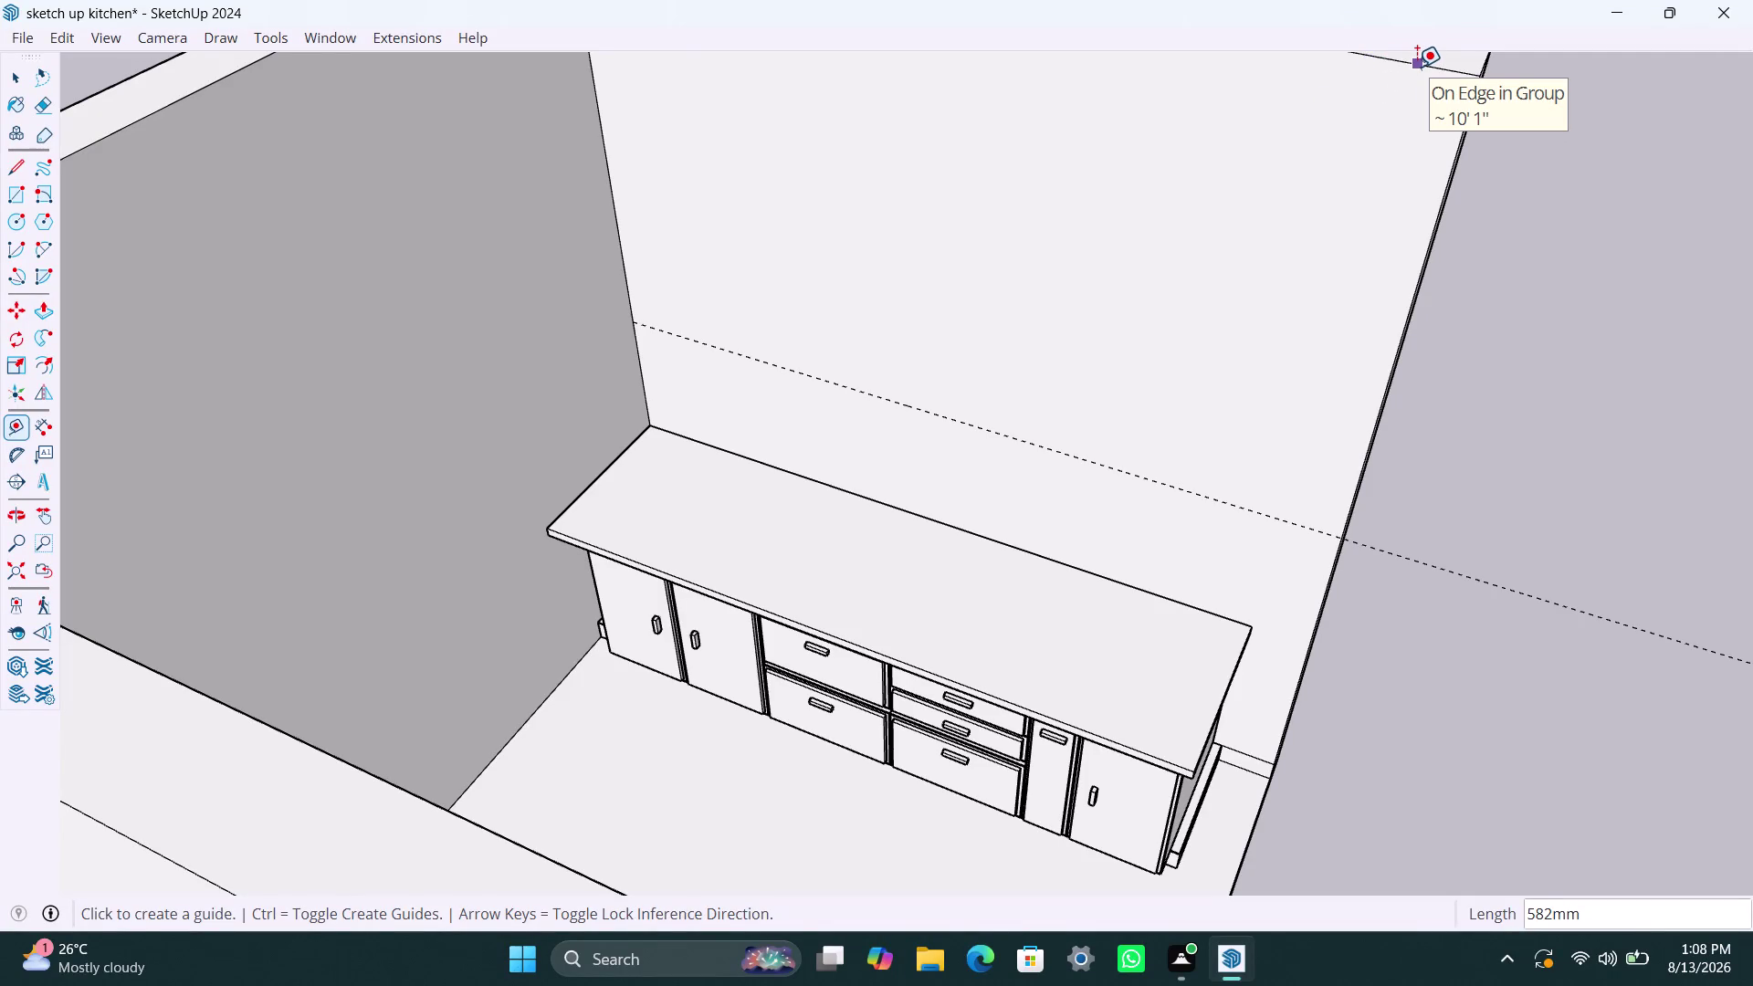
Start a guide line from the wall's top edge, then view the cabinets over the wall.
click(1417, 67)
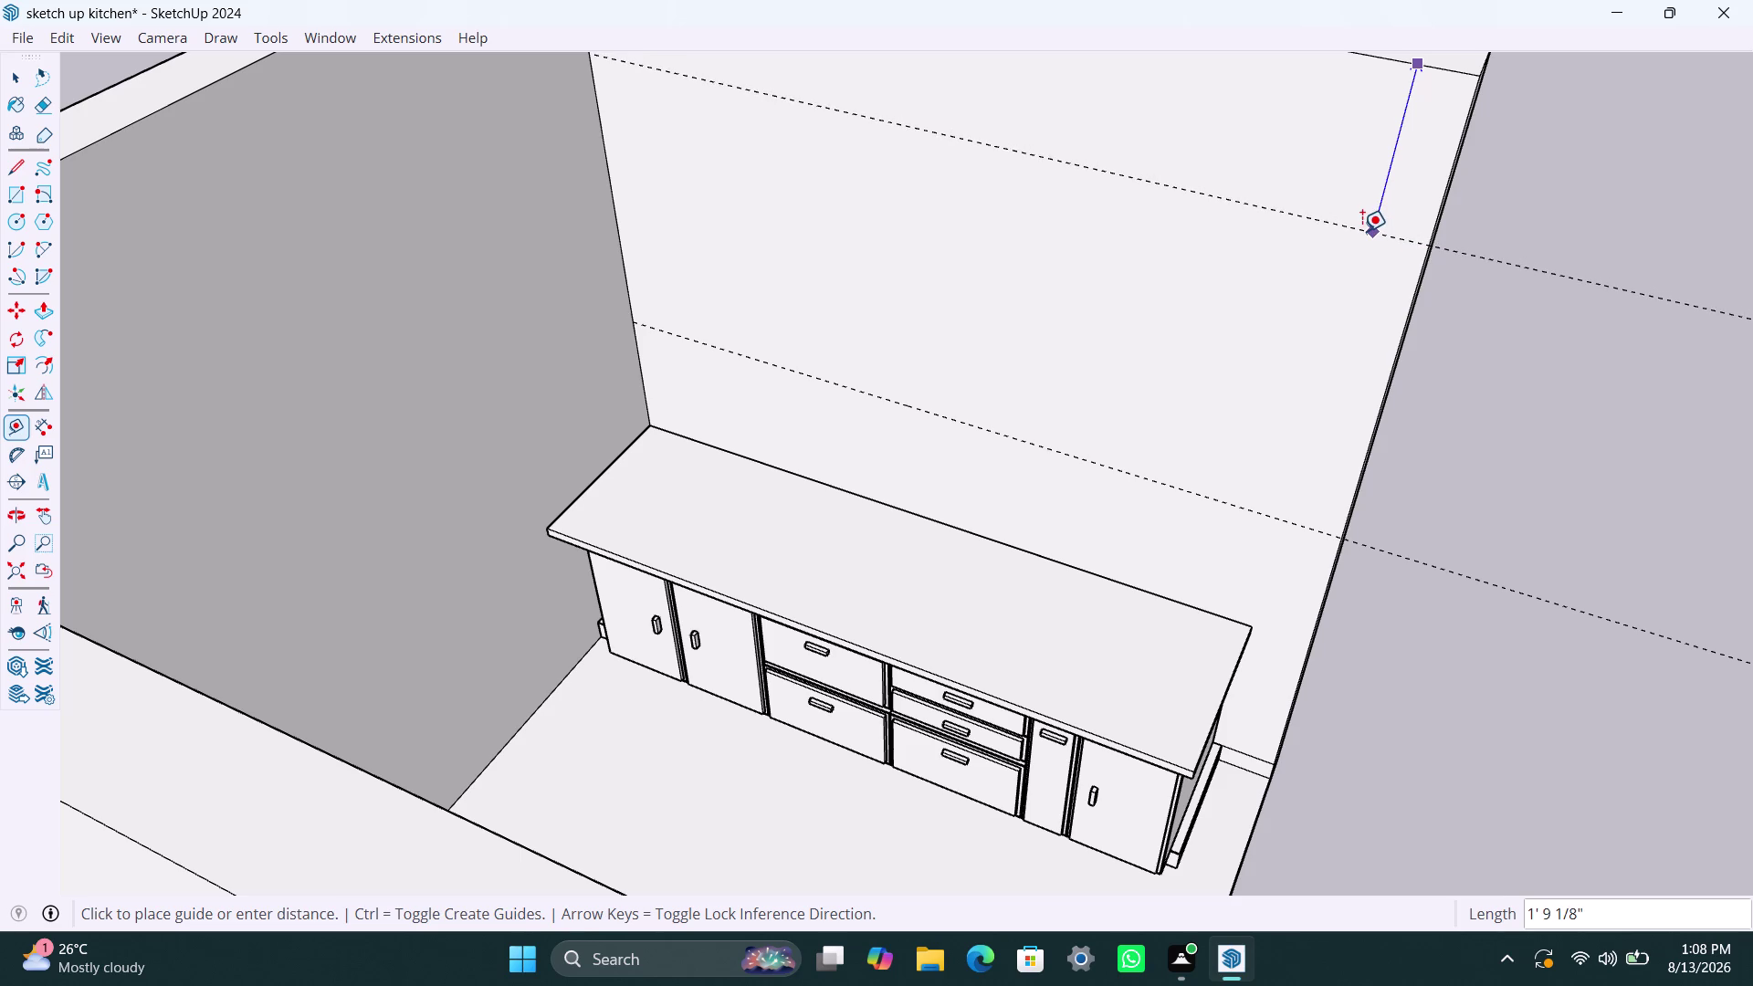
key(Escape)
scroll(down, 3)
middle_drag(1382, 645, 977, 613)
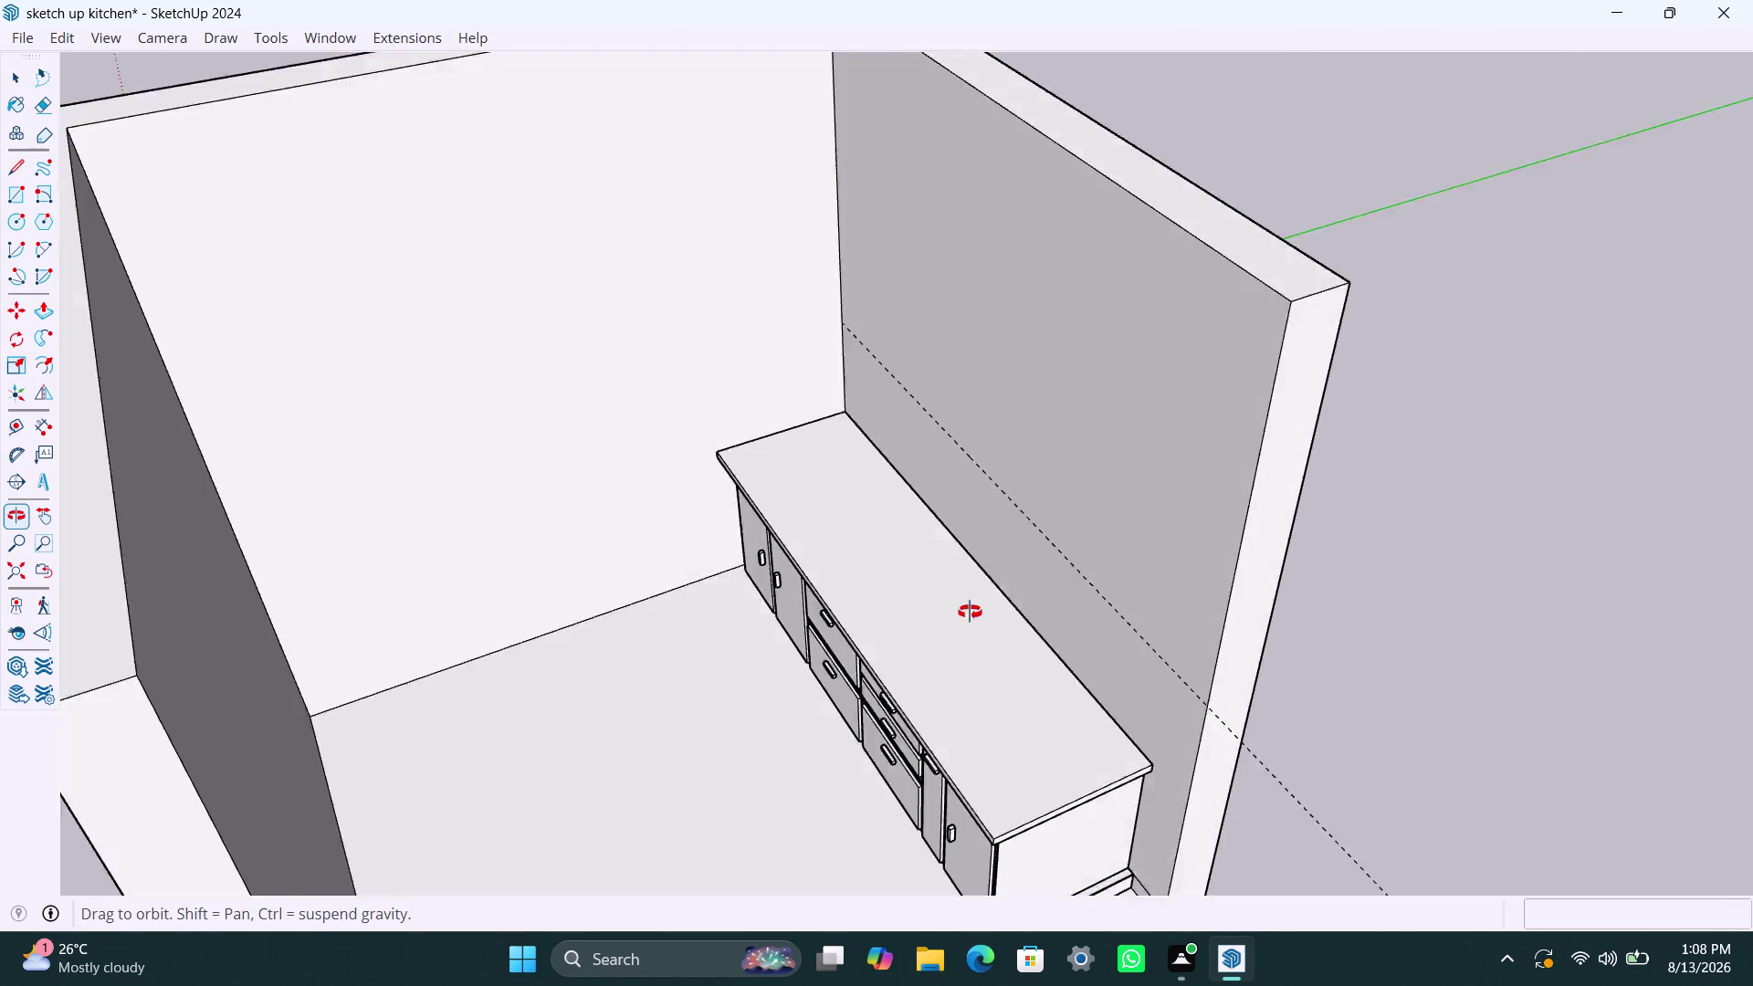
middle_drag(977, 612, 953, 610)
key(space)
key(space)
click(1186, 292)
double_click(1186, 292)
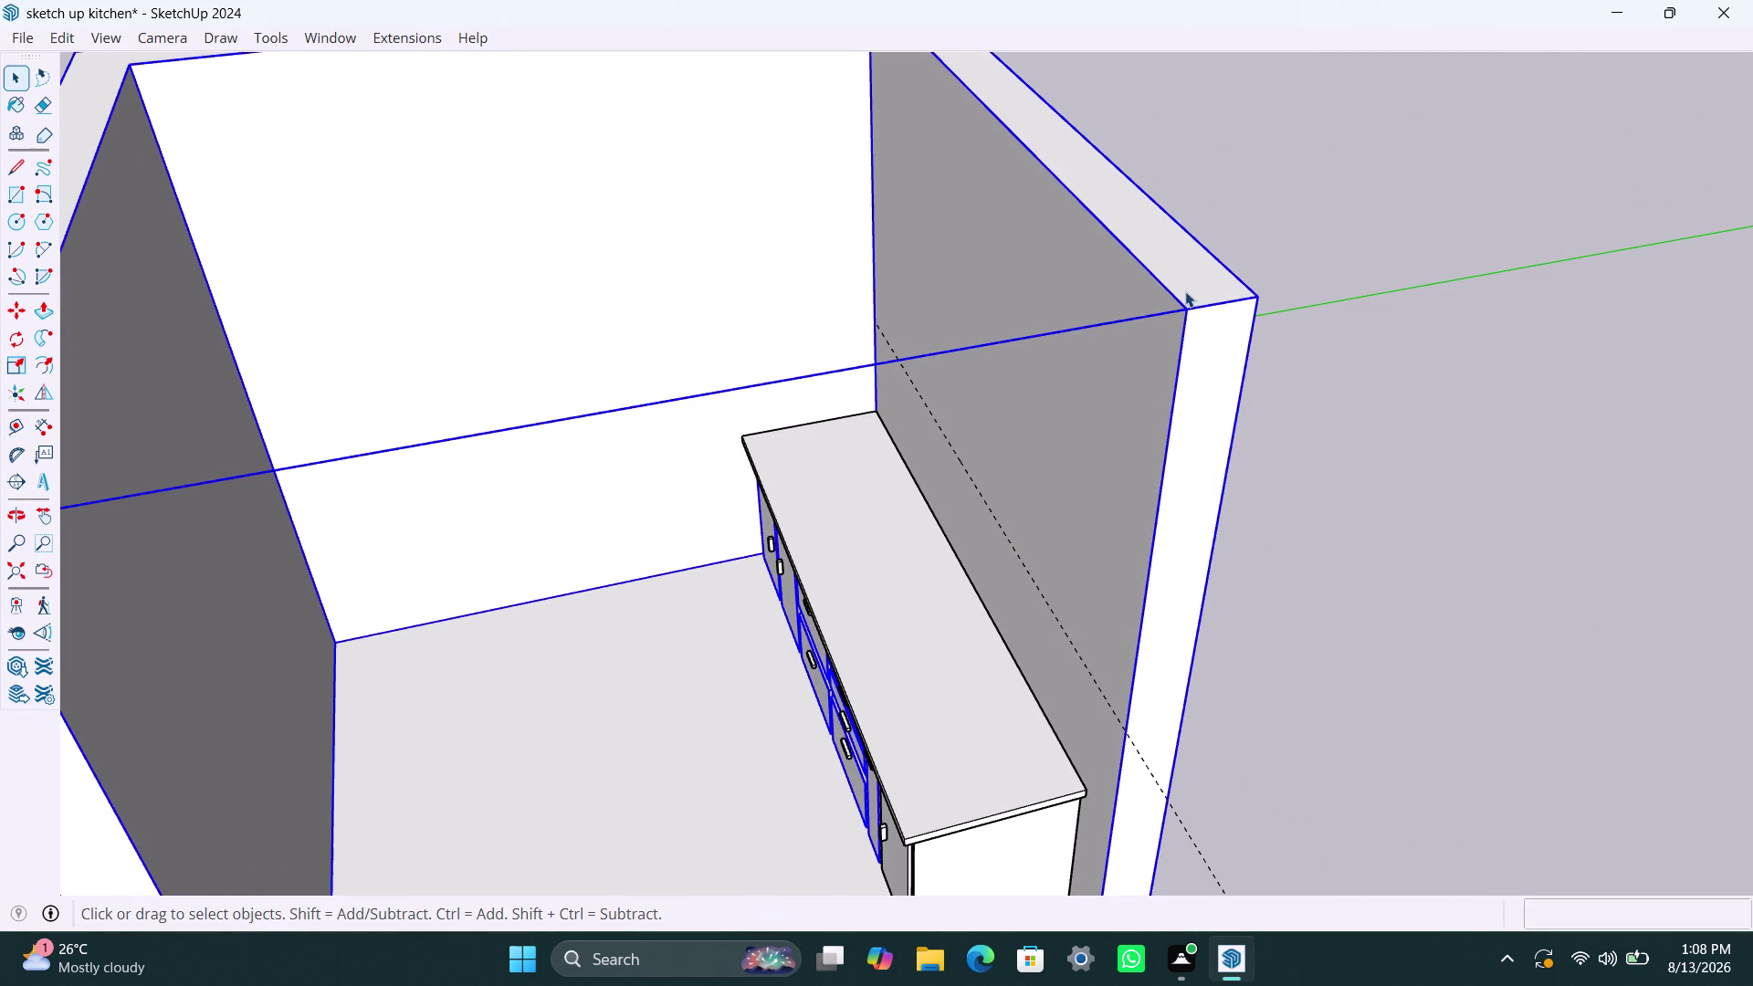
click(1185, 291)
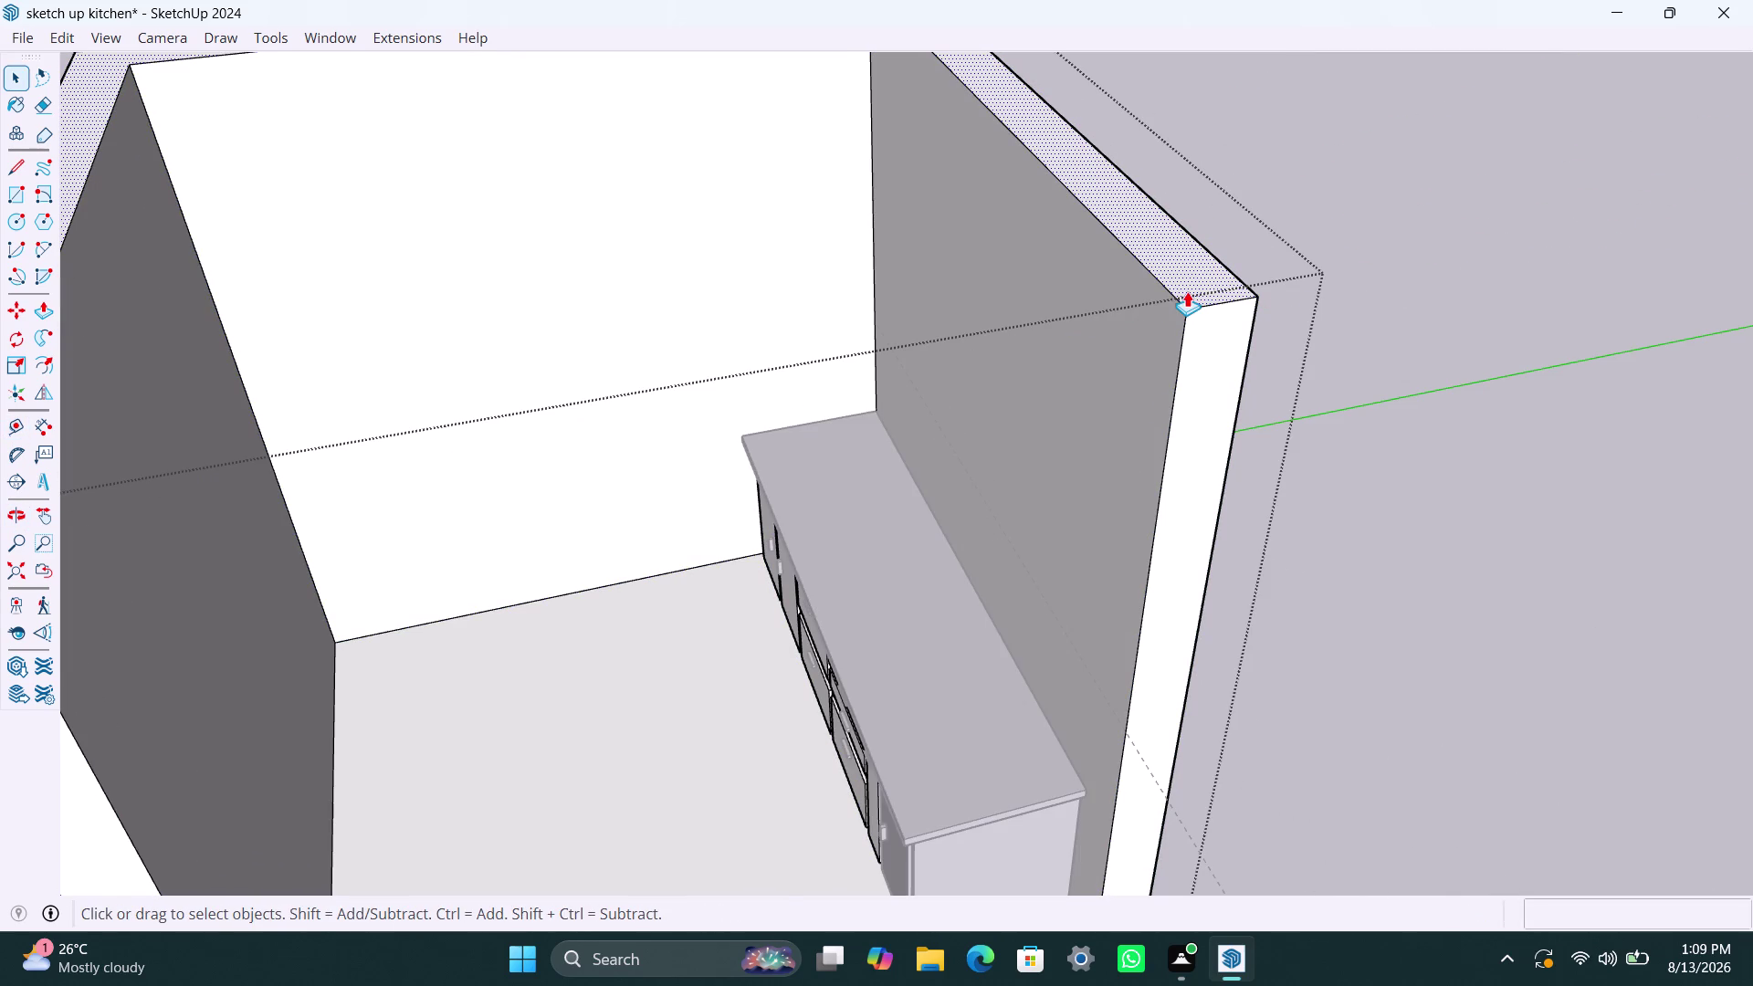
key(p)
click(1187, 291)
scroll(down, 3)
middle_drag(1150, 742, 1062, 574)
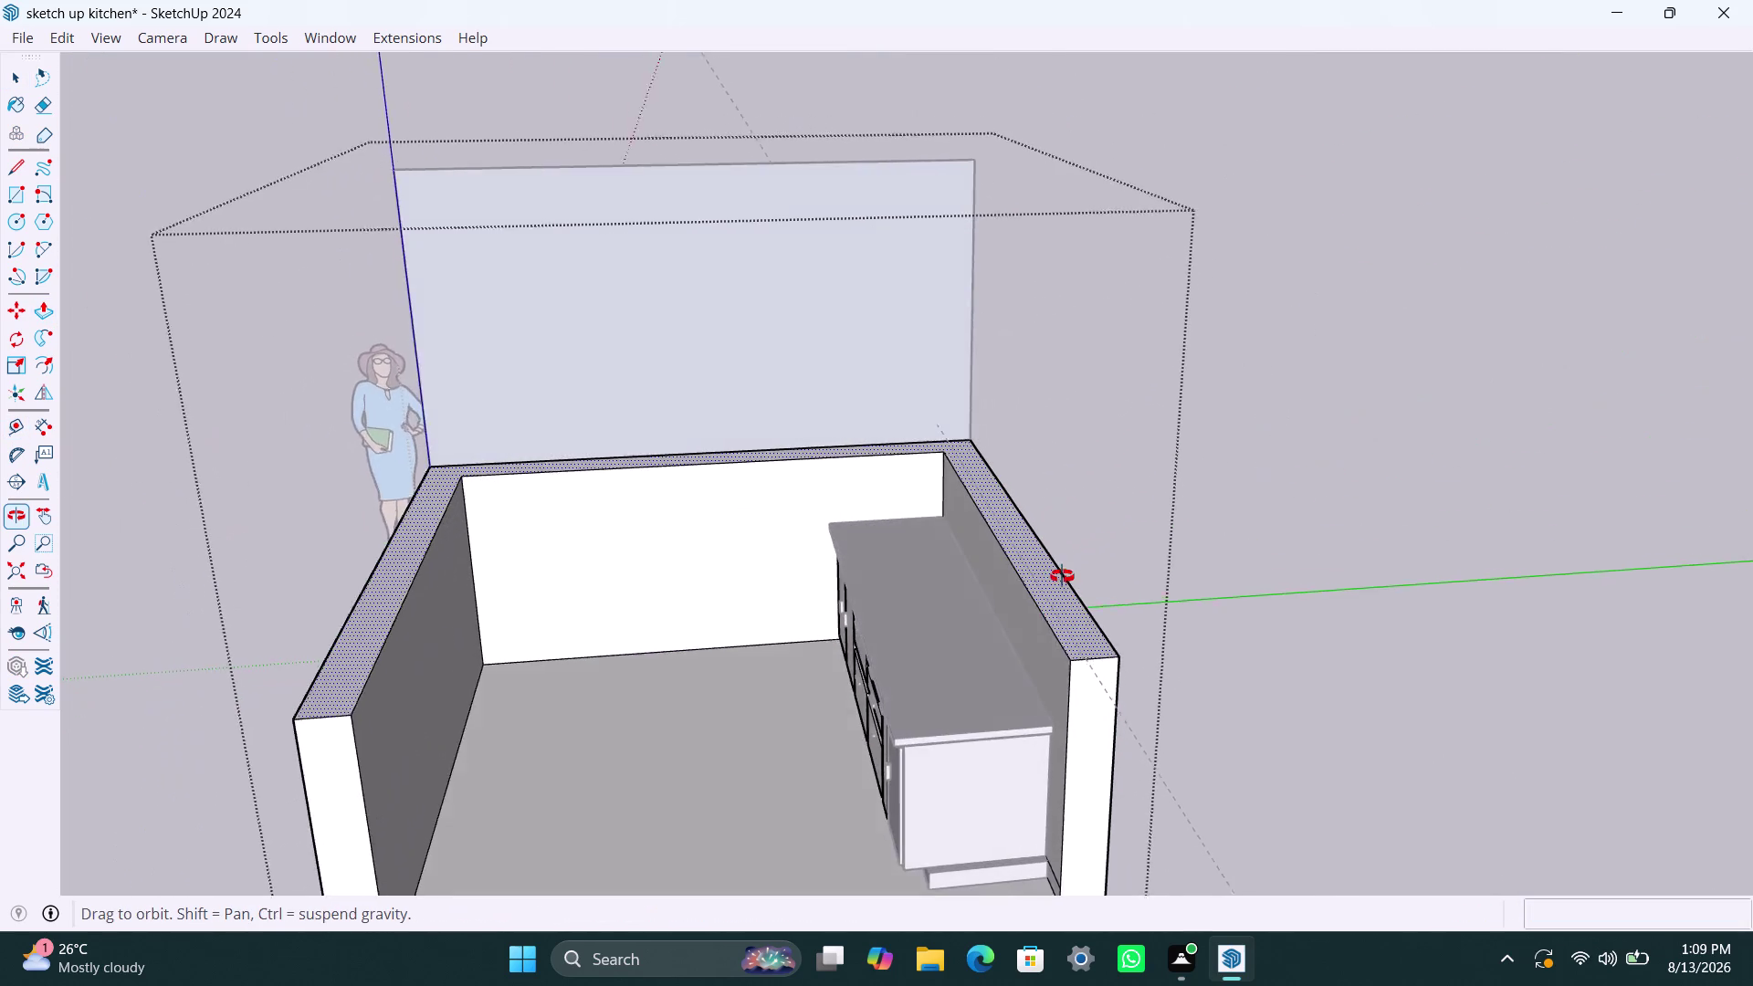
middle_drag(1062, 575, 1050, 764)
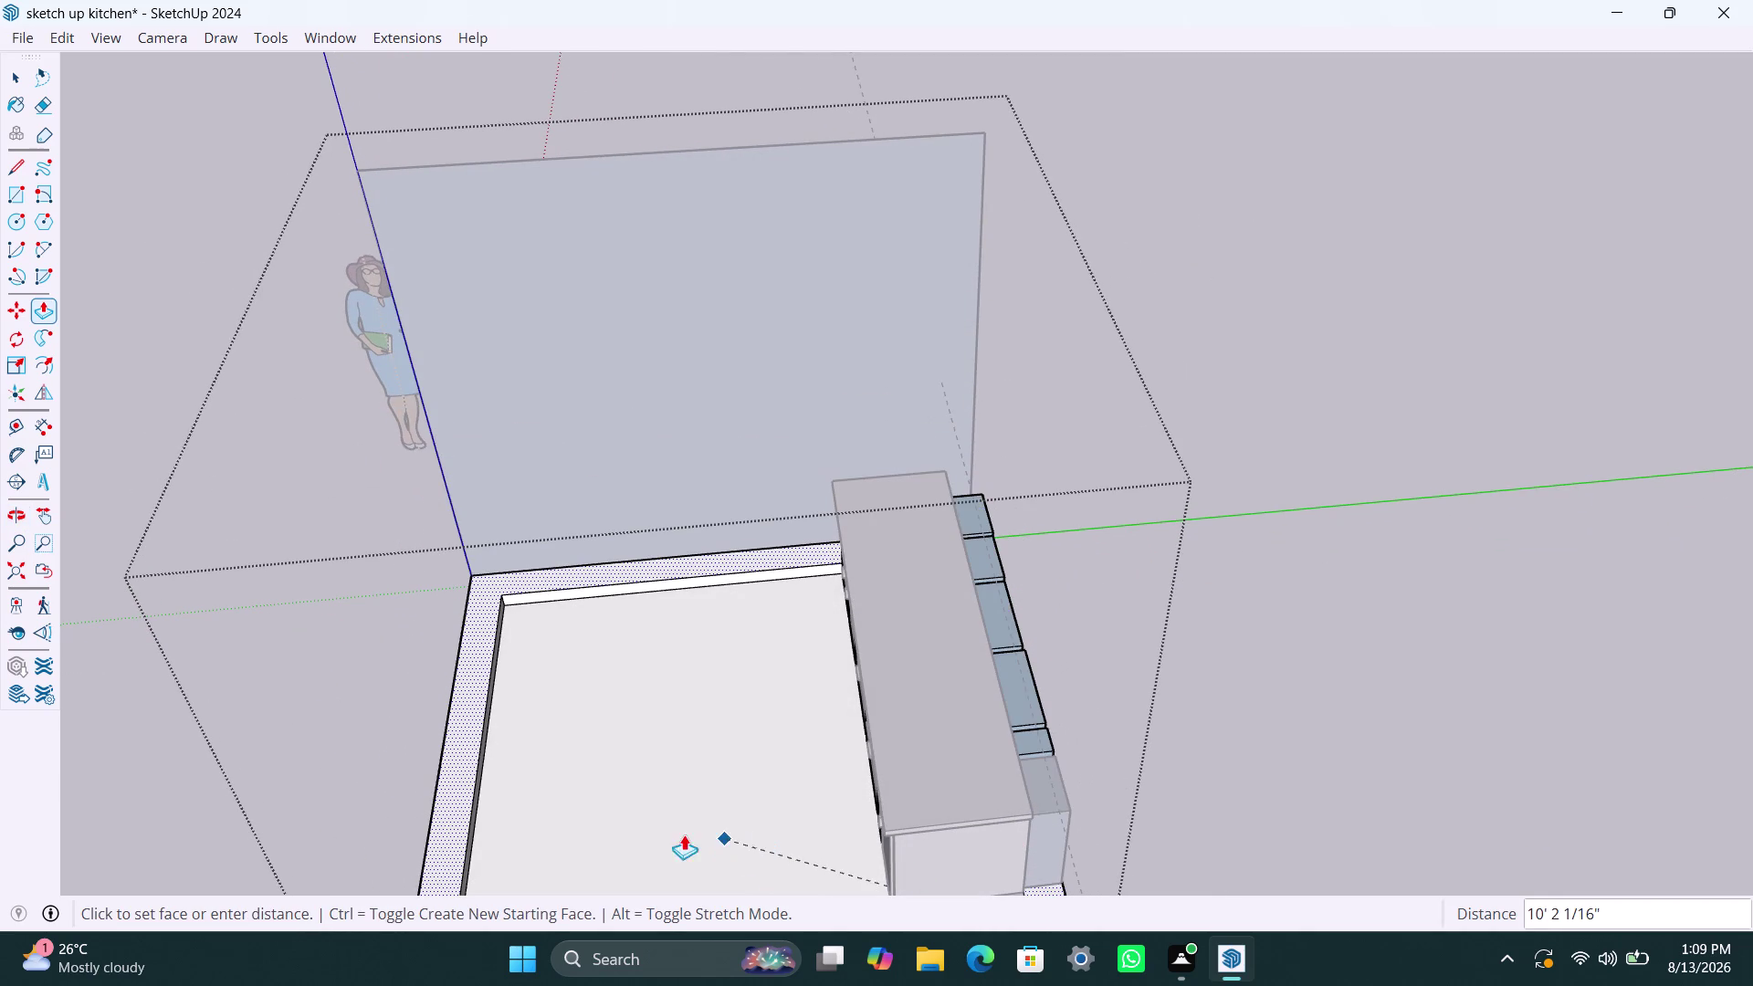
scroll(down, 3)
middle_drag(714, 826, 714, 807)
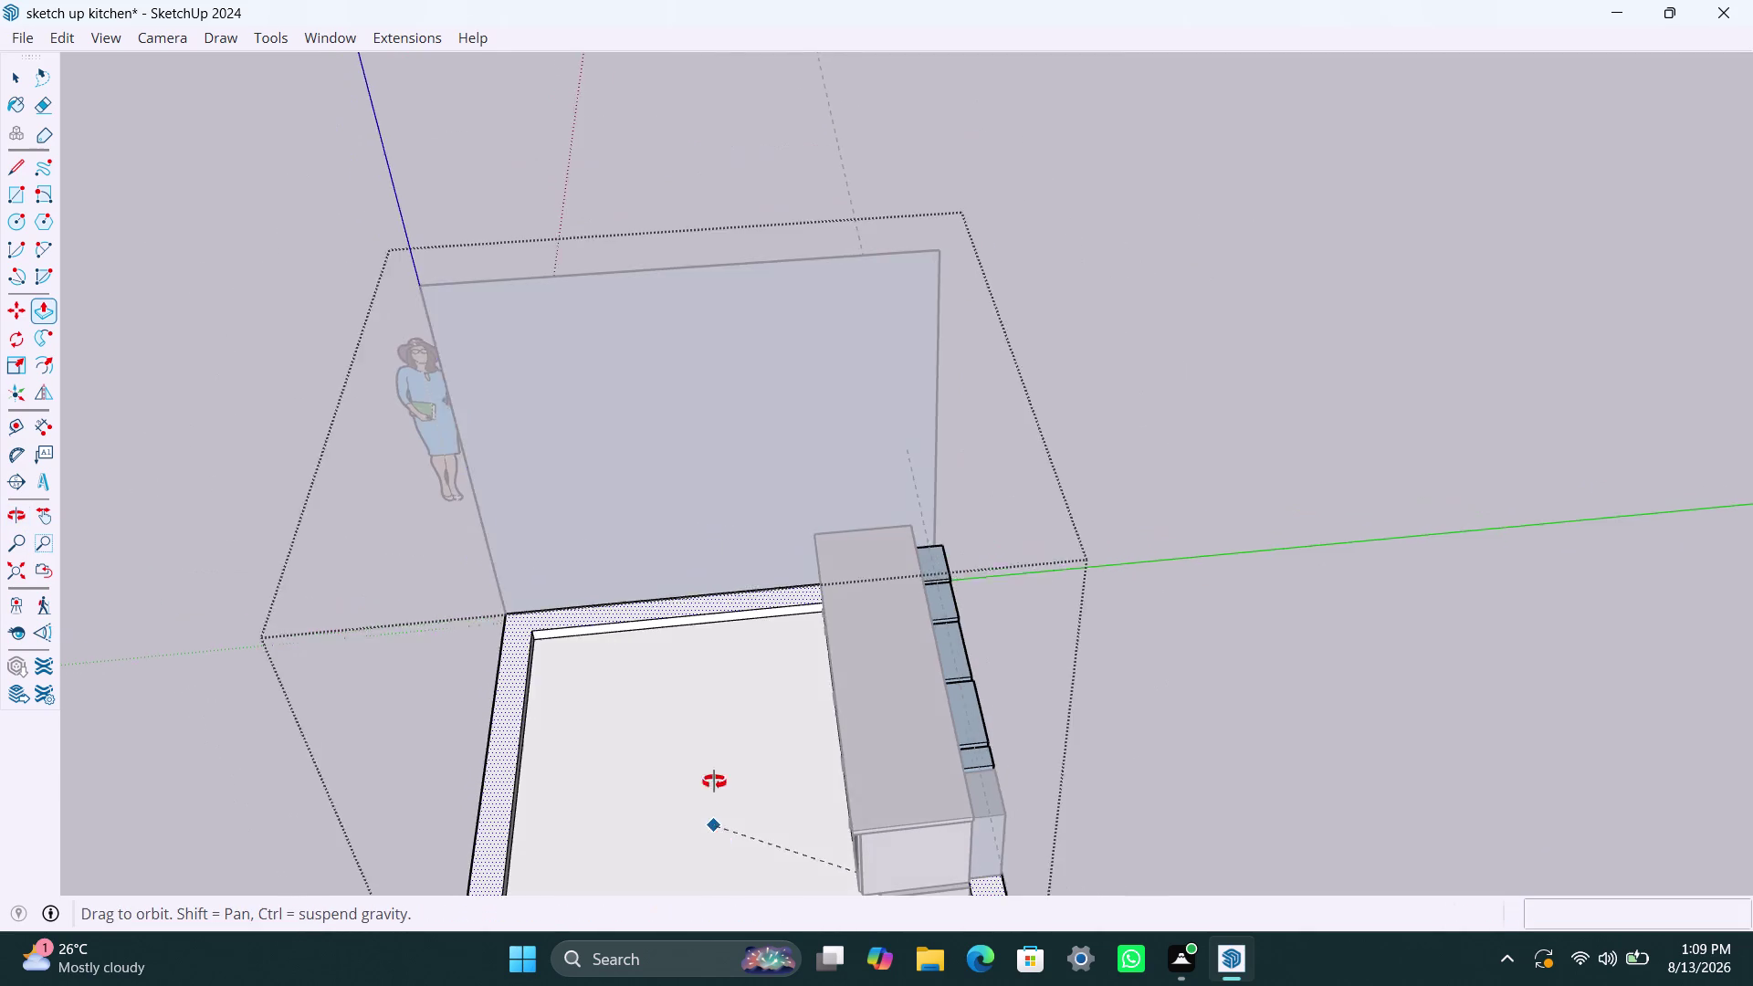
middle_drag(714, 806, 656, 433)
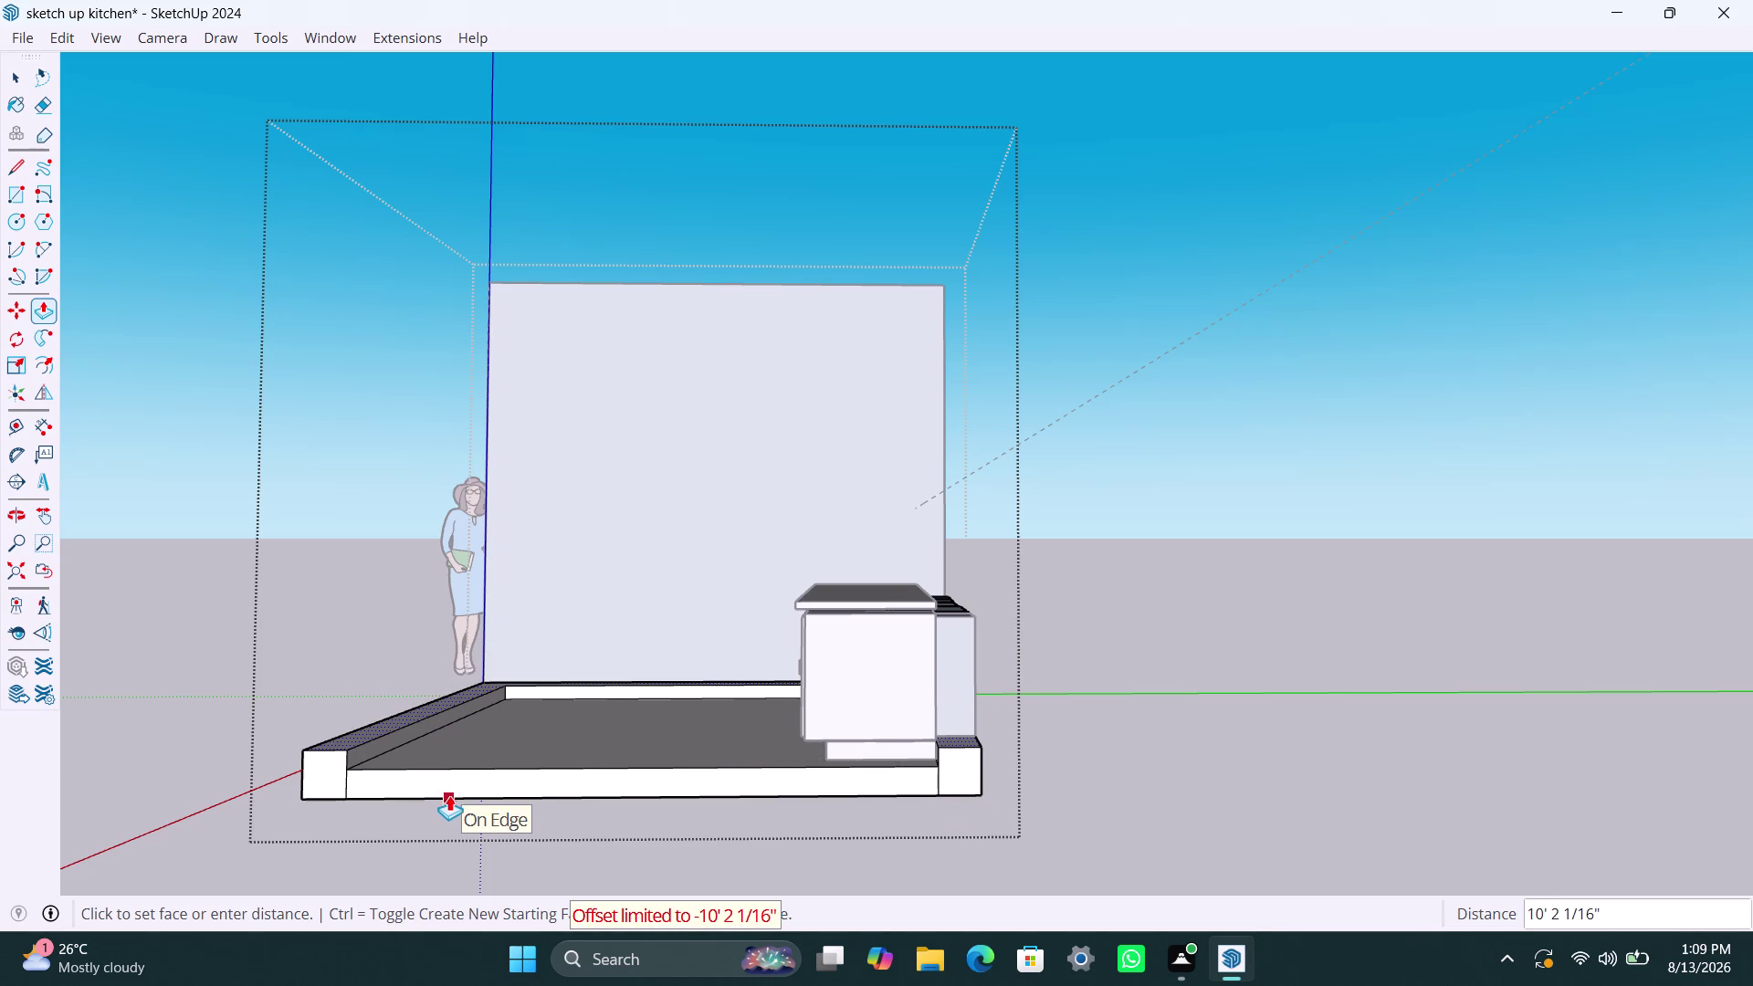
key(Escape)
scroll(down, 3)
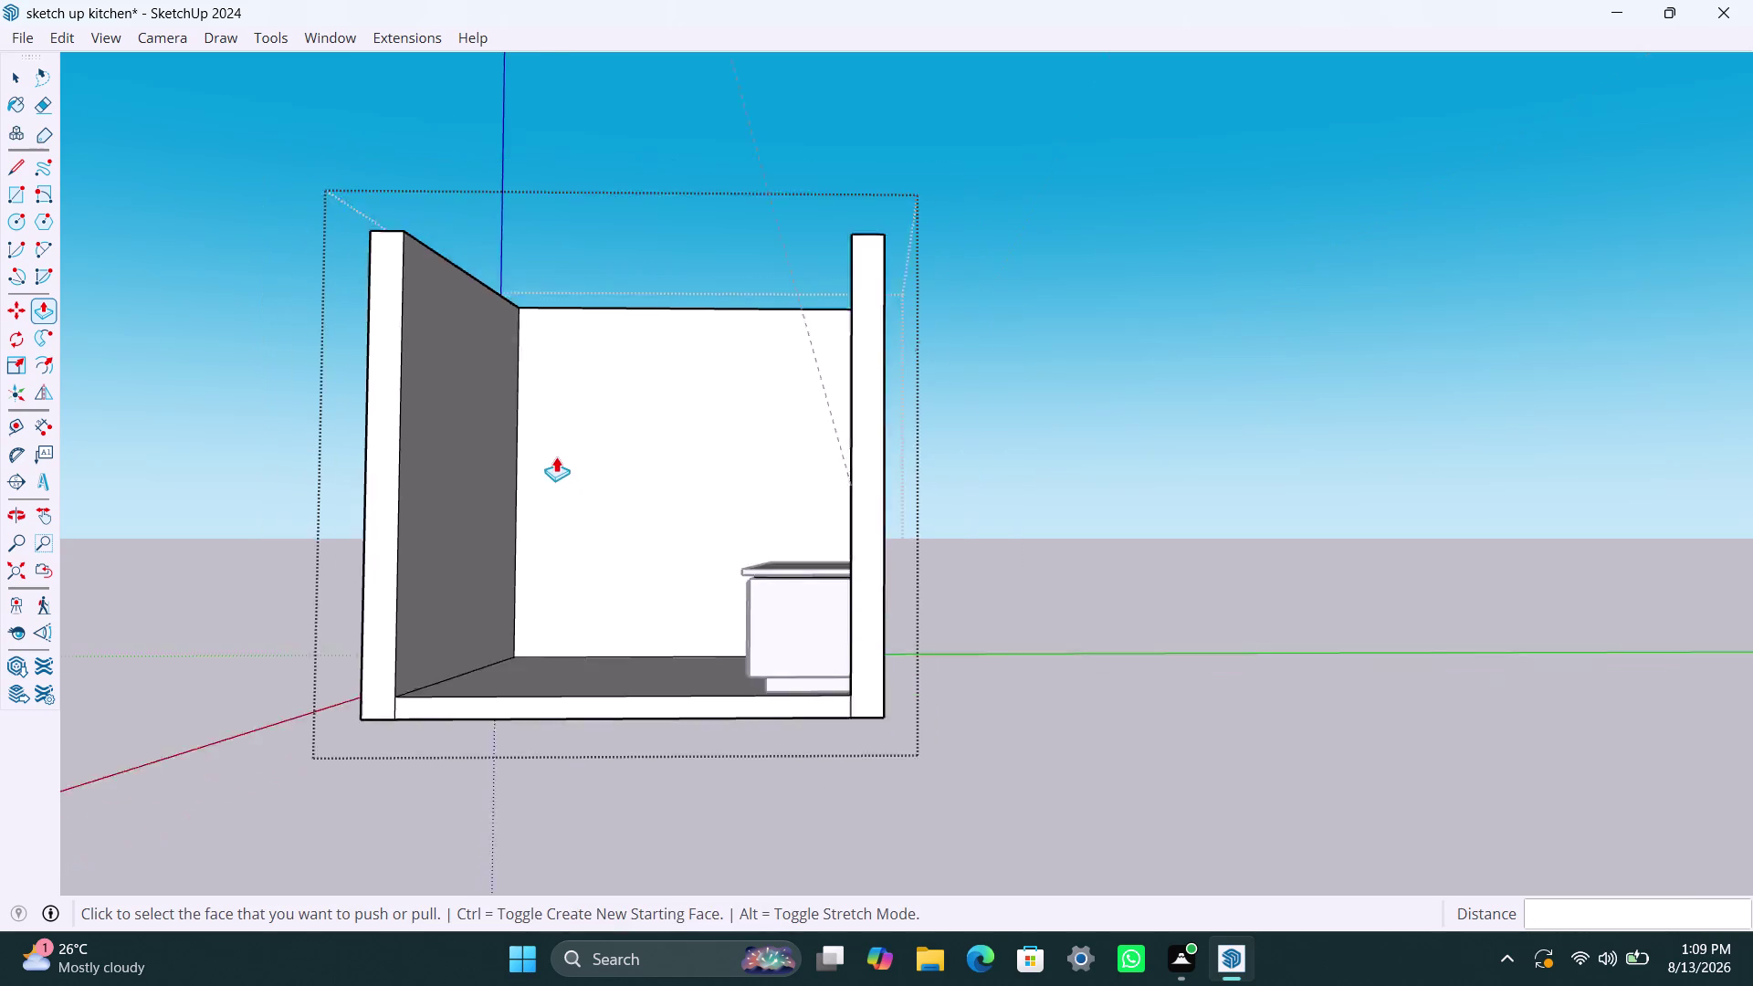
scroll(down, 3)
middle_drag(618, 448, 493, 804)
key(space)
click(836, 607)
scroll(down, 3)
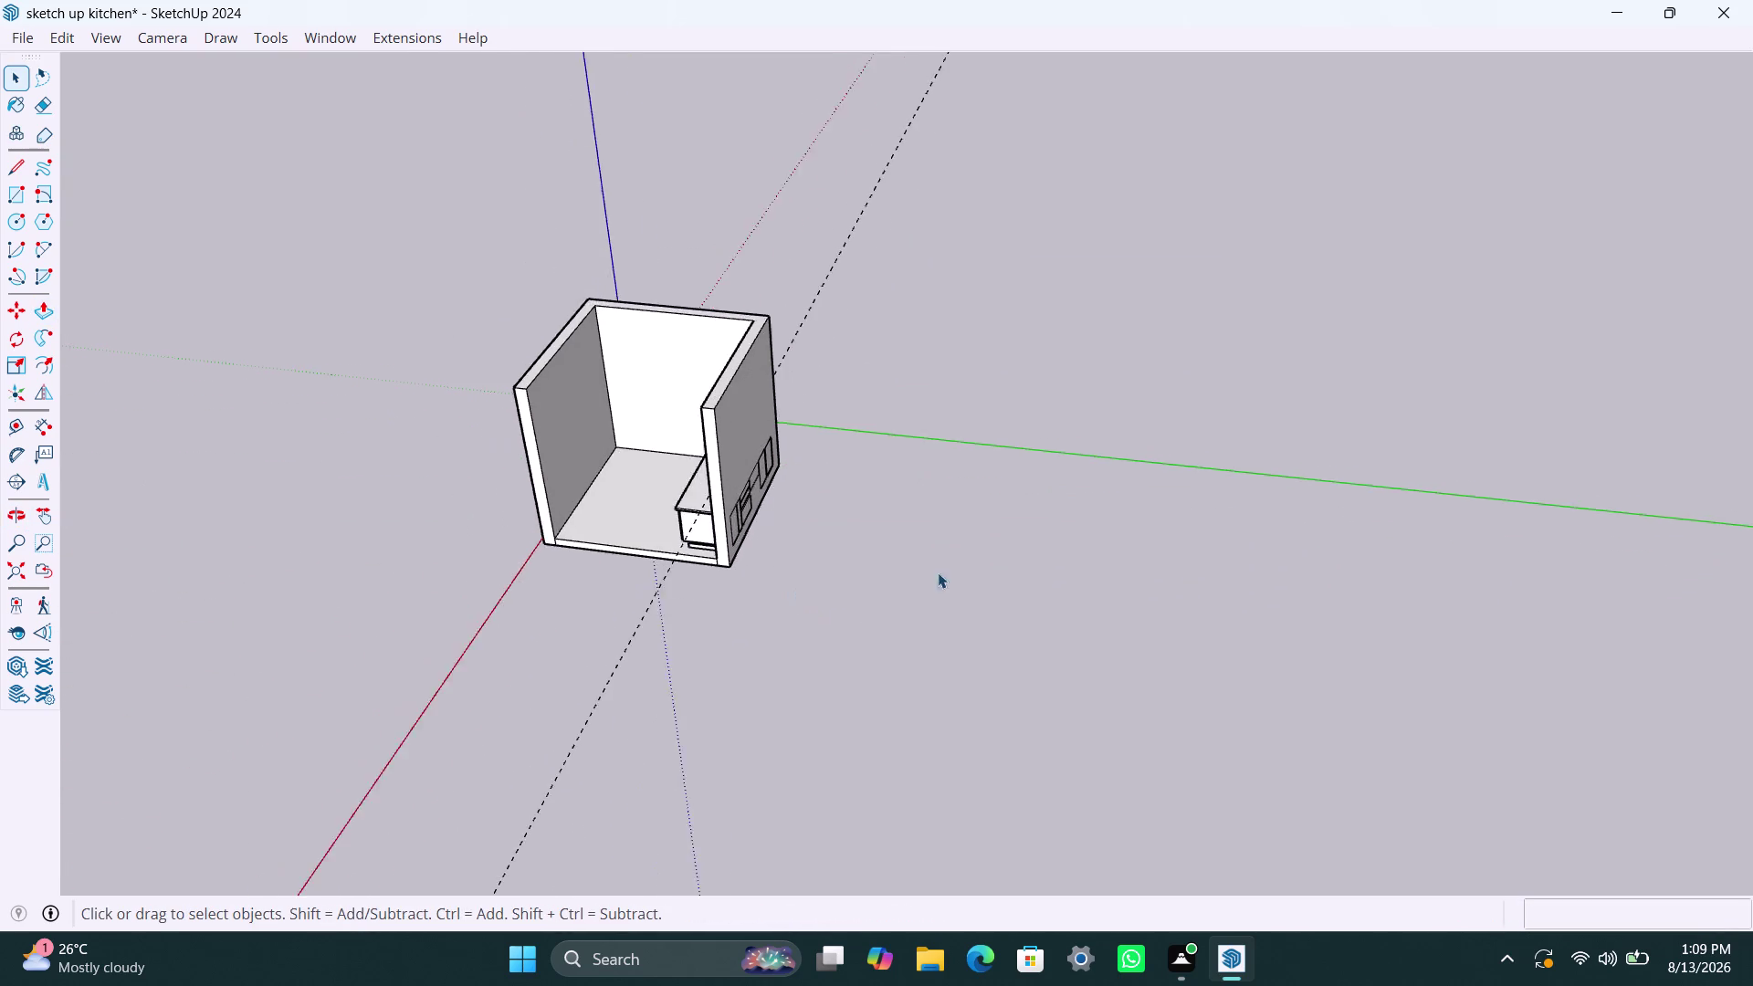
From outside the room, select the outer wall face and edges and apply a context-menu option.
middle_drag(931, 581, 0, 605)
scroll(up, 3)
middle_drag(1025, 442, 596, 556)
scroll(up, 3)
click(918, 423)
click(918, 422)
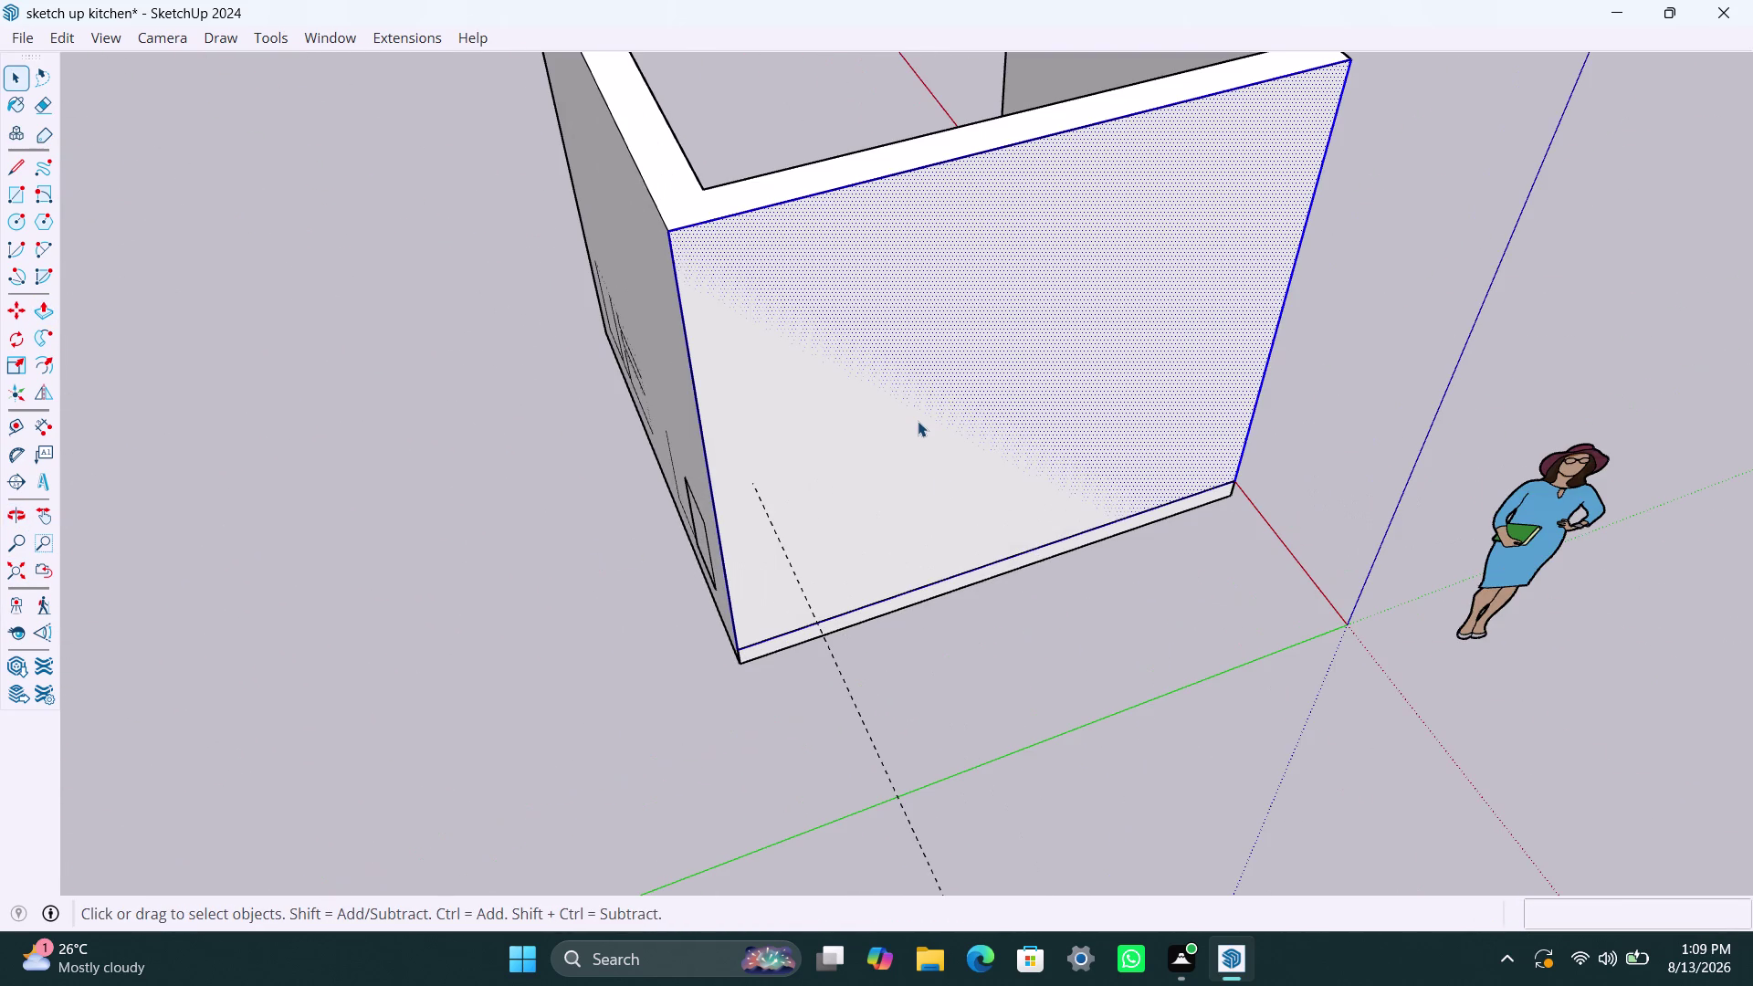
click(691, 201)
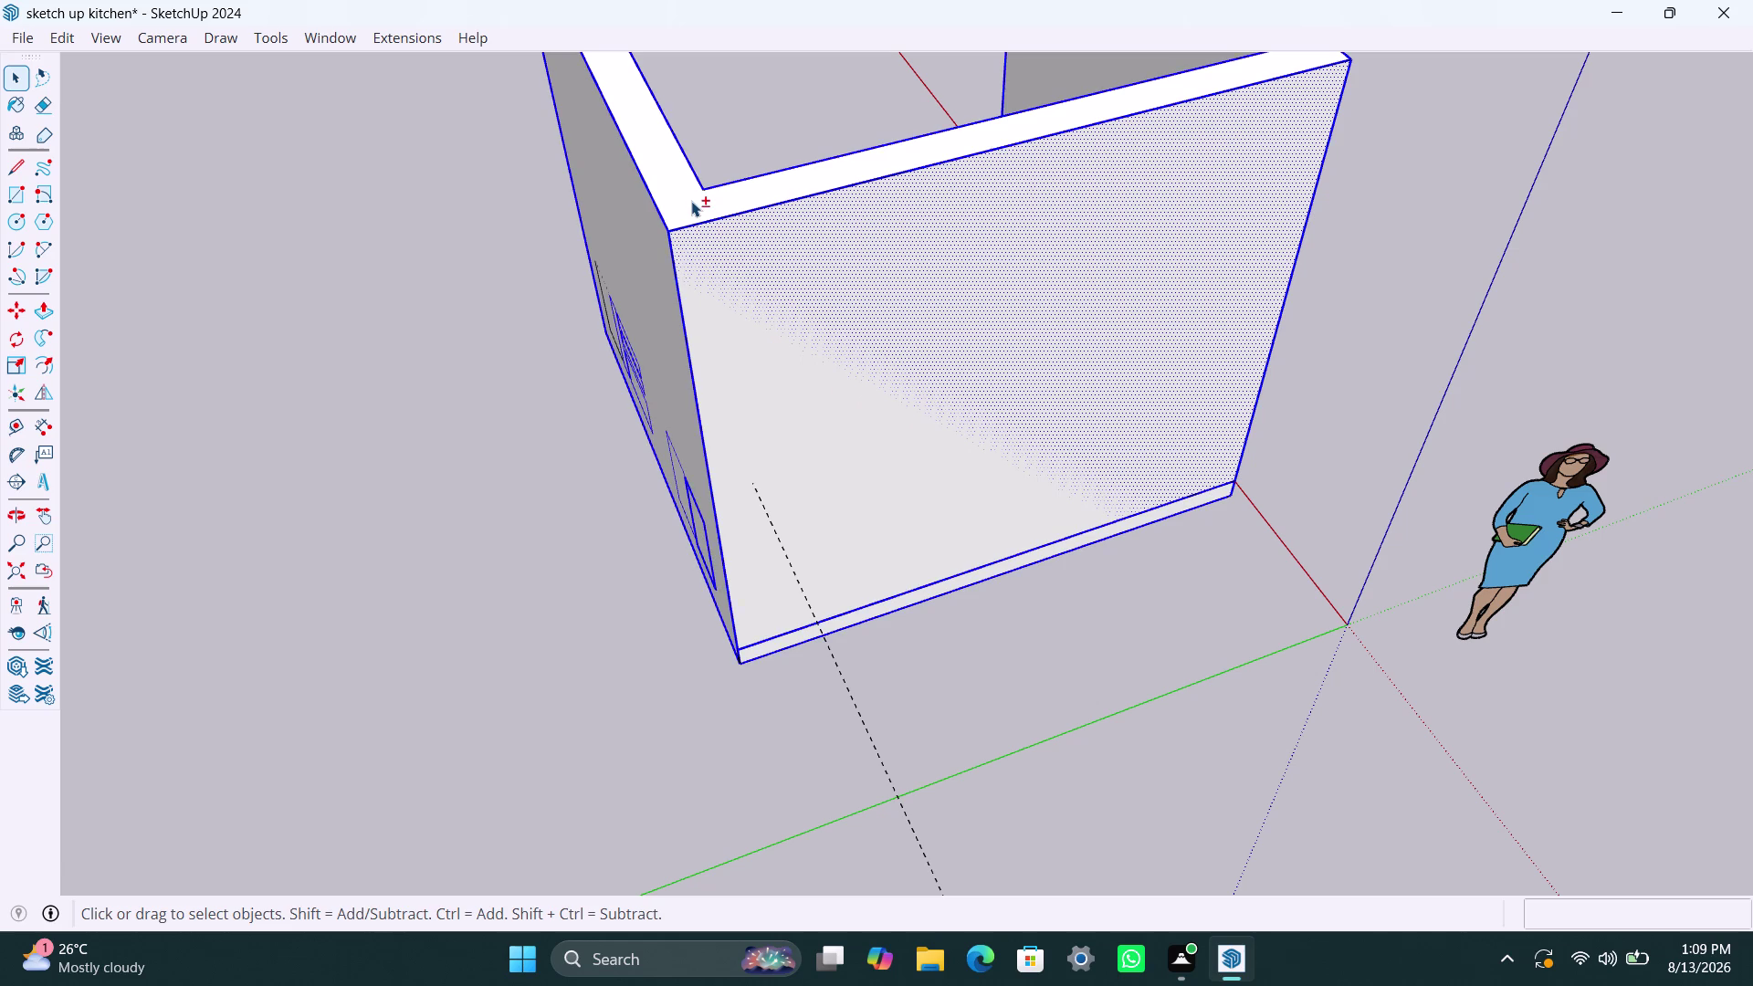
right_click(691, 201)
click(788, 446)
click(1038, 713)
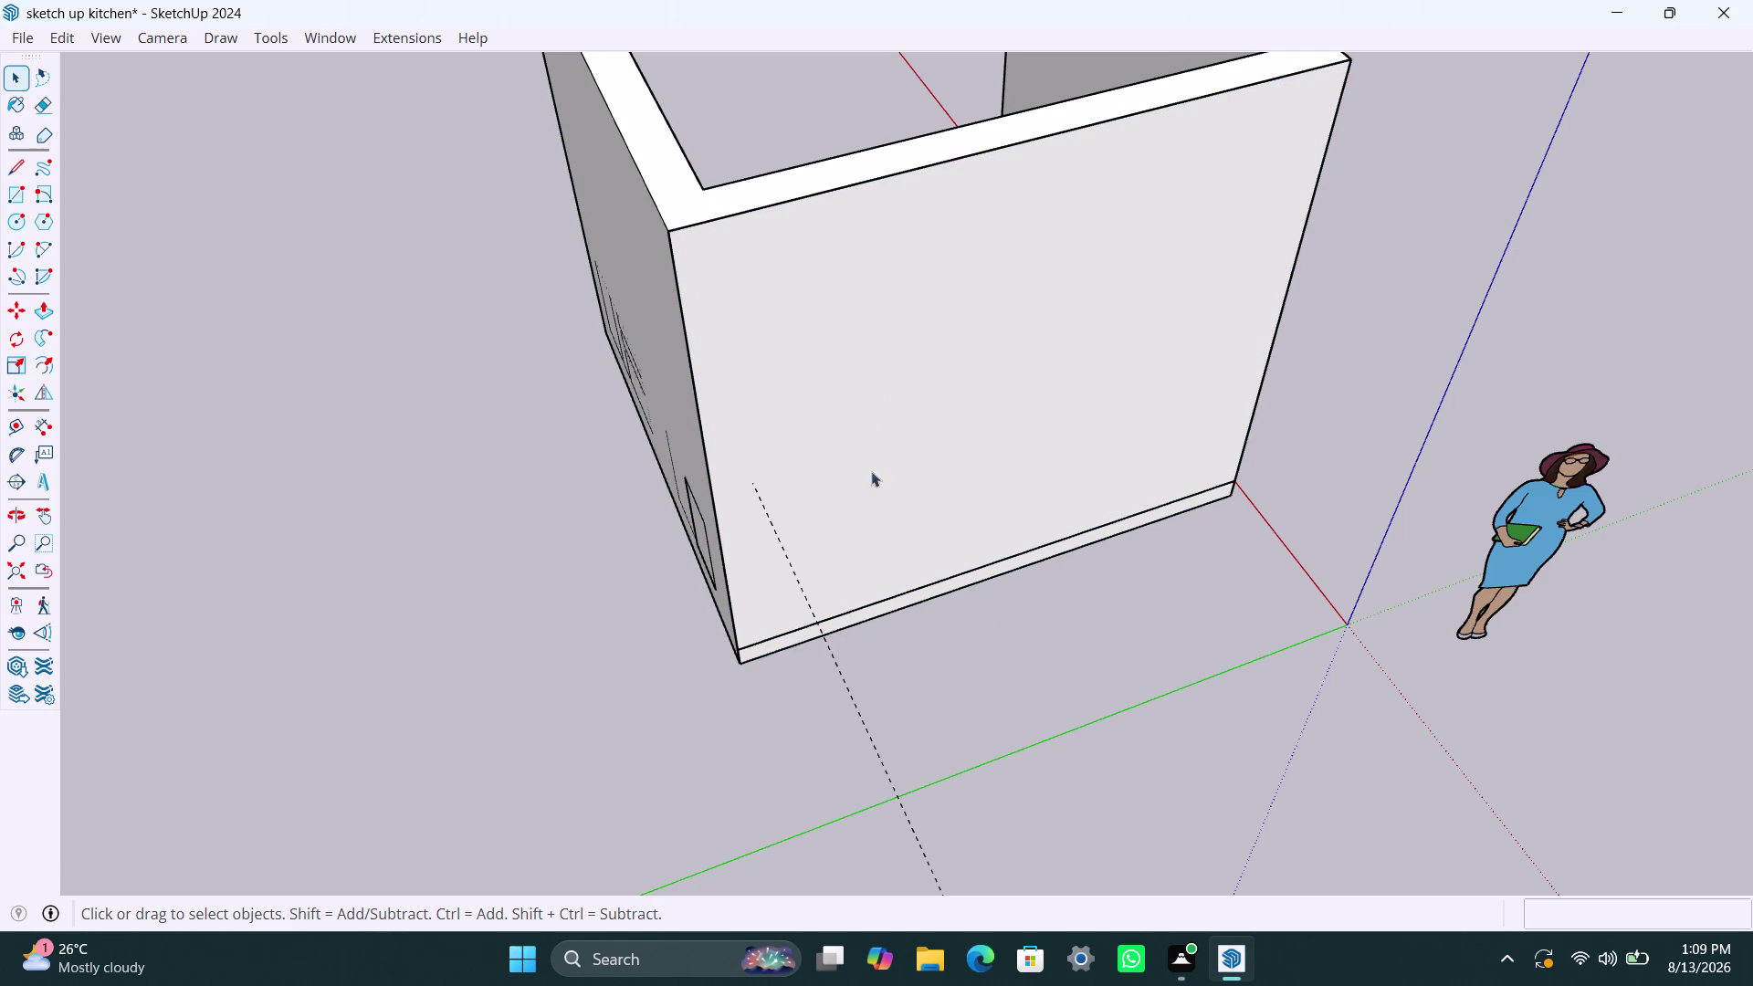
Select the connected wall geometry, then the wall top faces from above.
click(805, 182)
triple_click(806, 183)
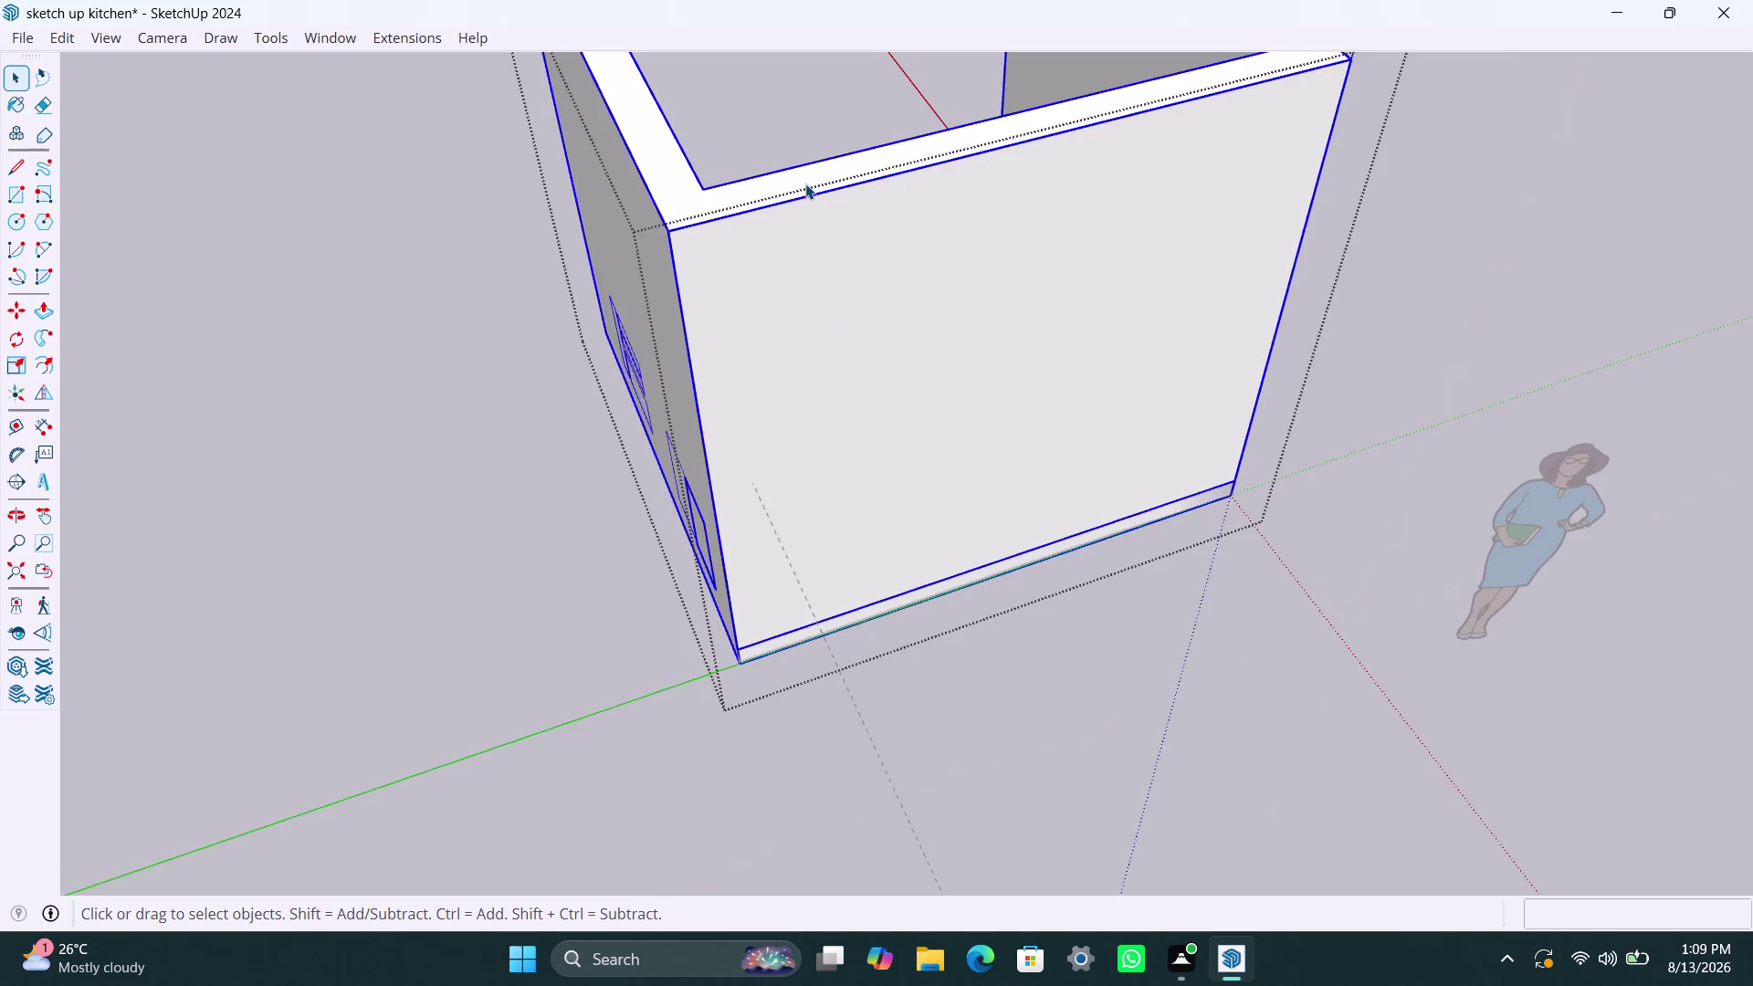
double_click(805, 183)
click(805, 183)
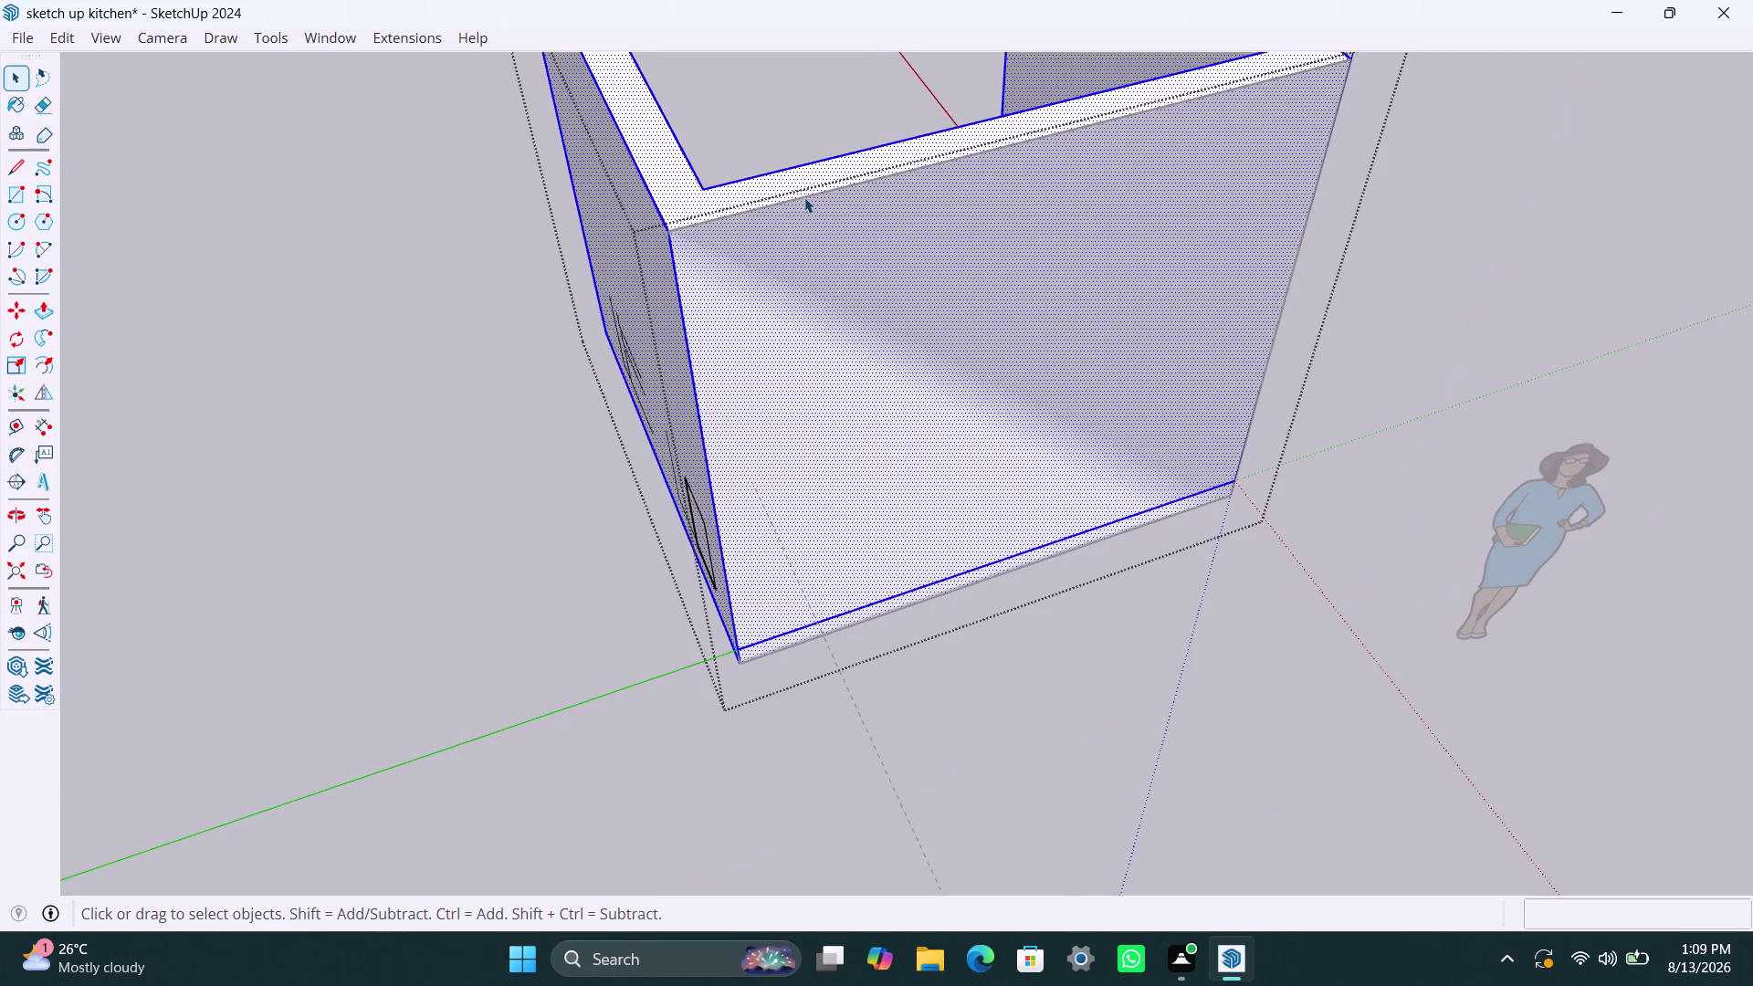
scroll(down, 3)
middle_drag(840, 209, 91, 361)
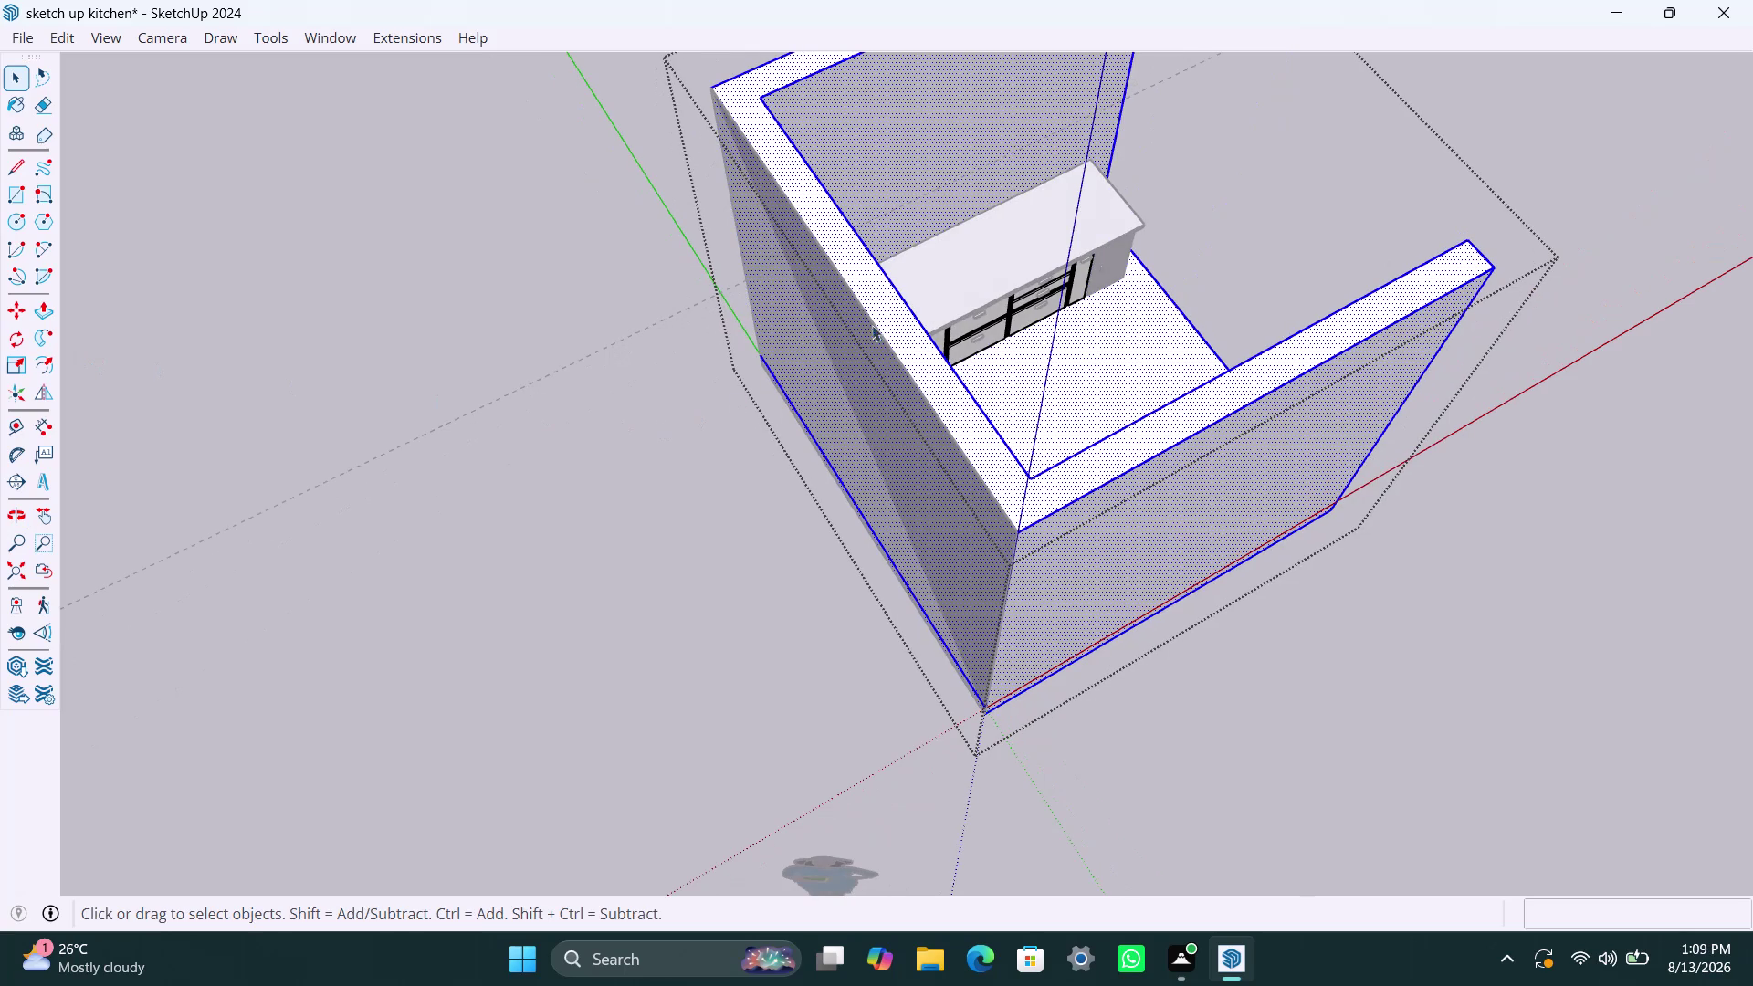
double_click(886, 318)
Try raising the wall tops with Push/Pull, then cancel and undo it.
key(p)
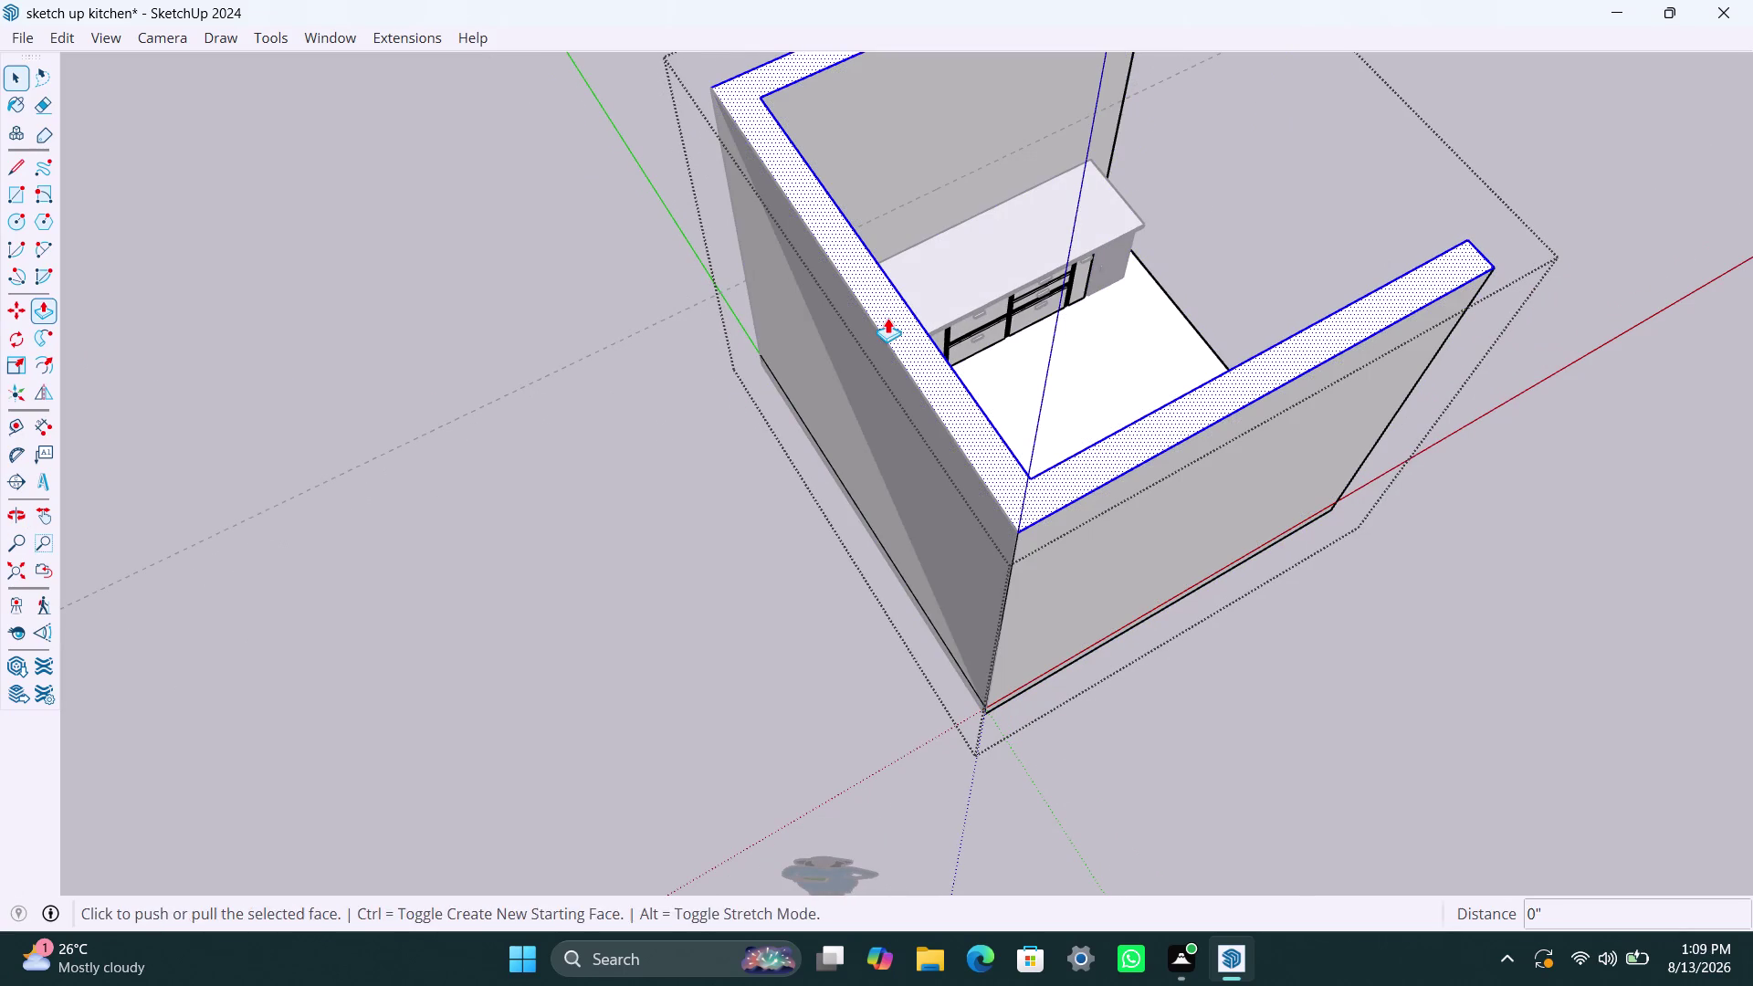
click(887, 317)
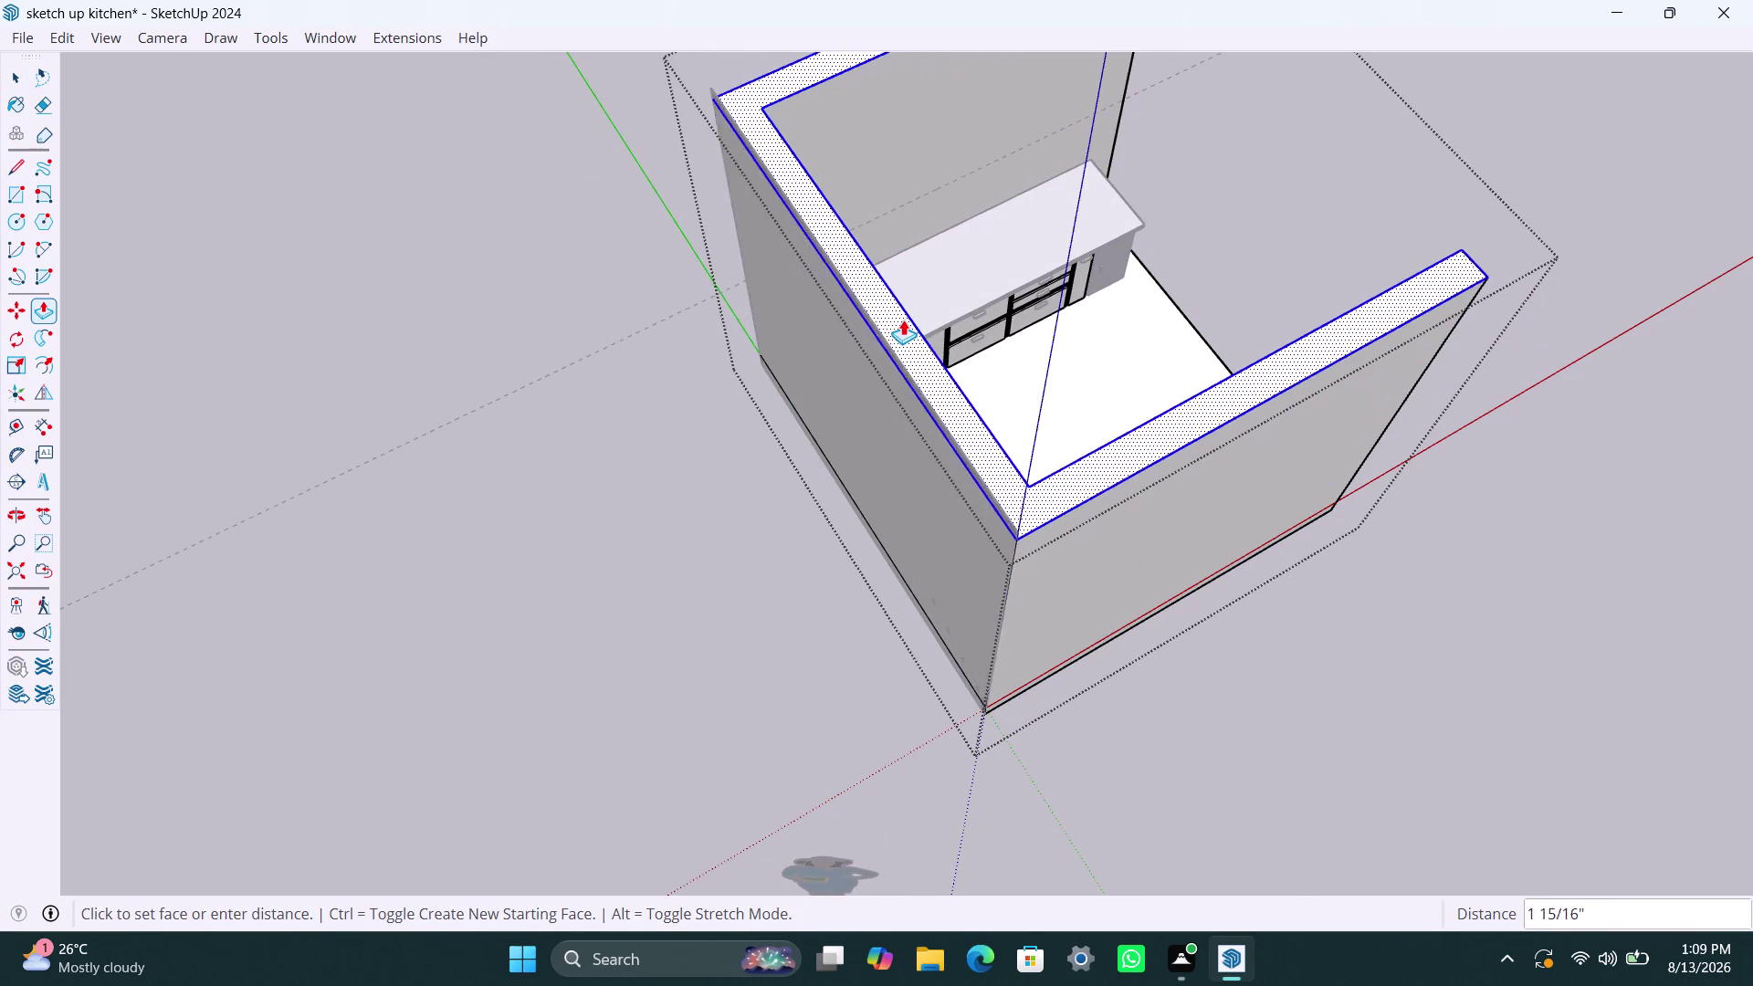
key(Escape)
key(space)
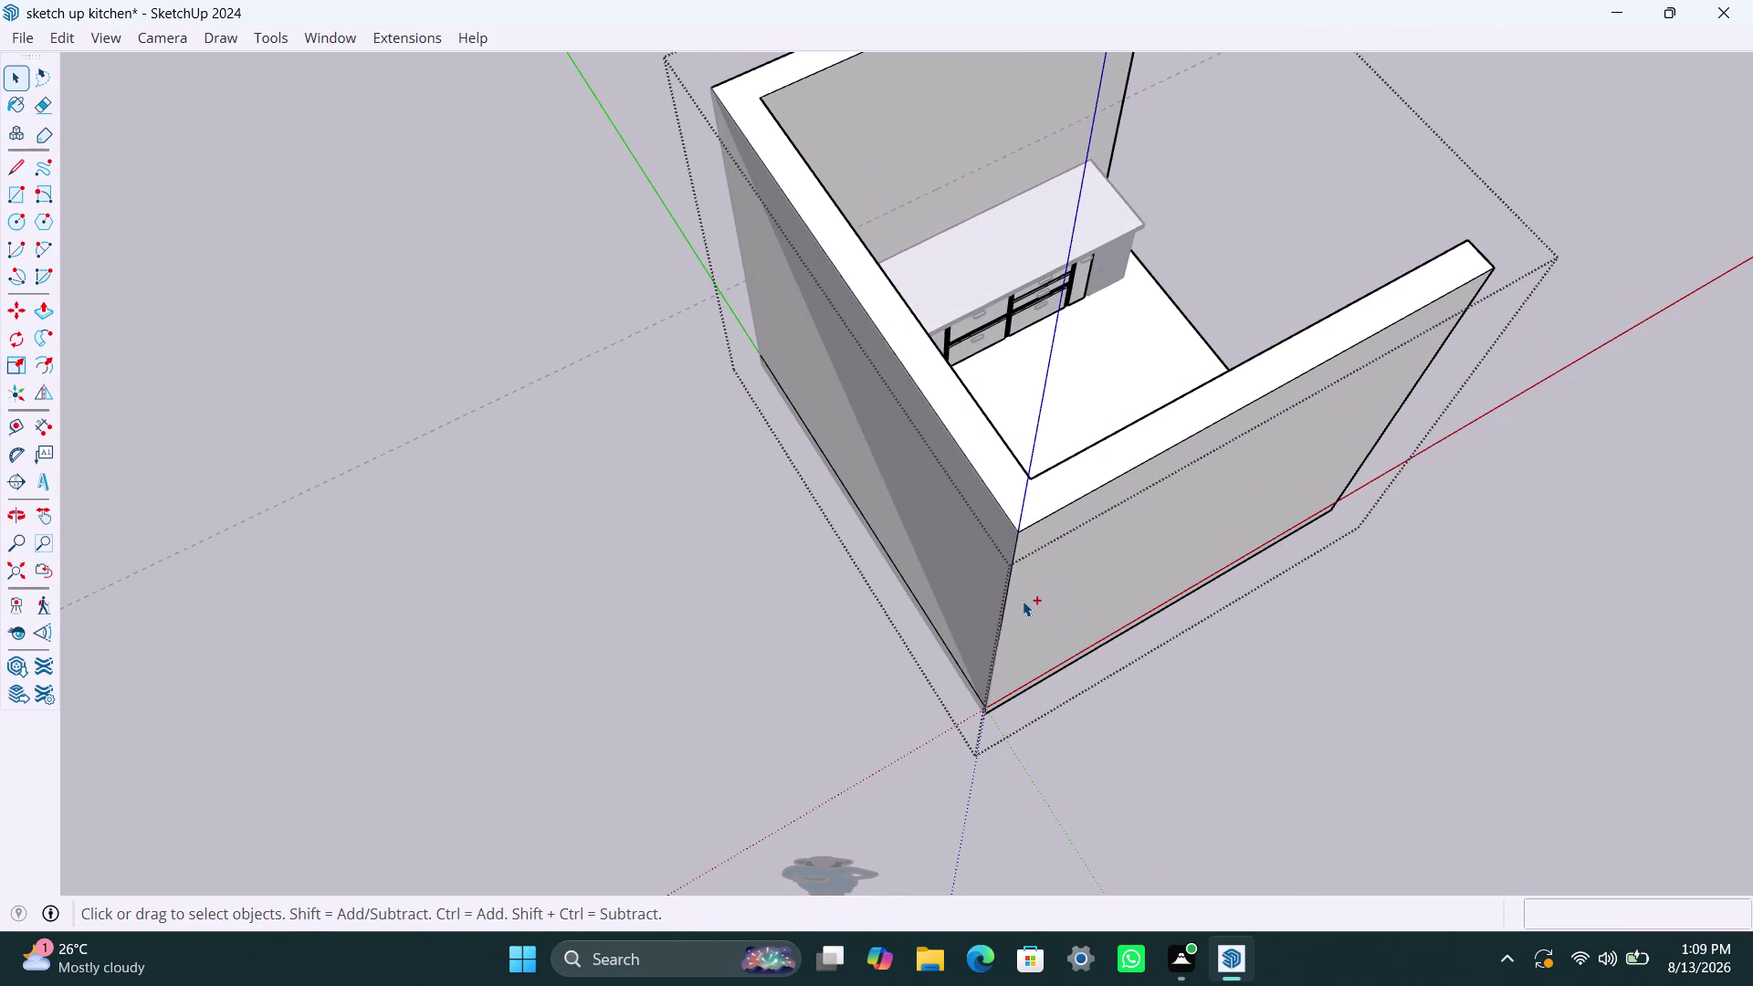
key(ctrl+z)
Select the left outer wall face and the whole wall with its edges.
click(958, 514)
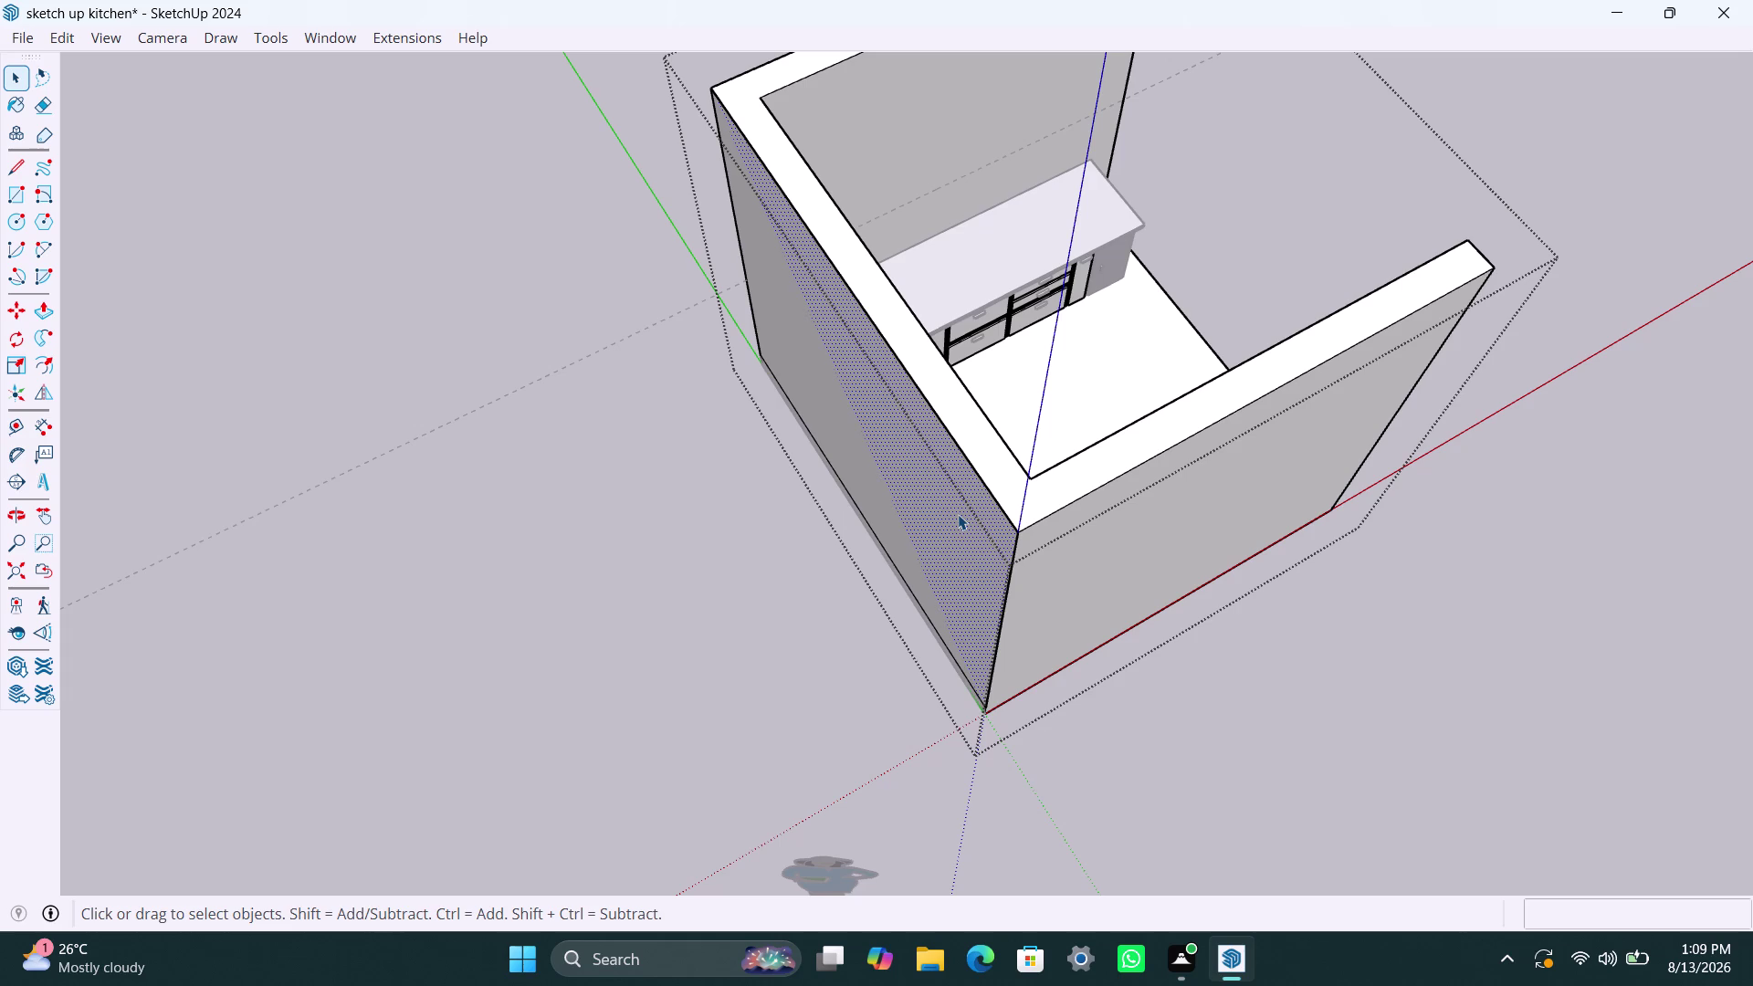
double_click(958, 514)
click(997, 459)
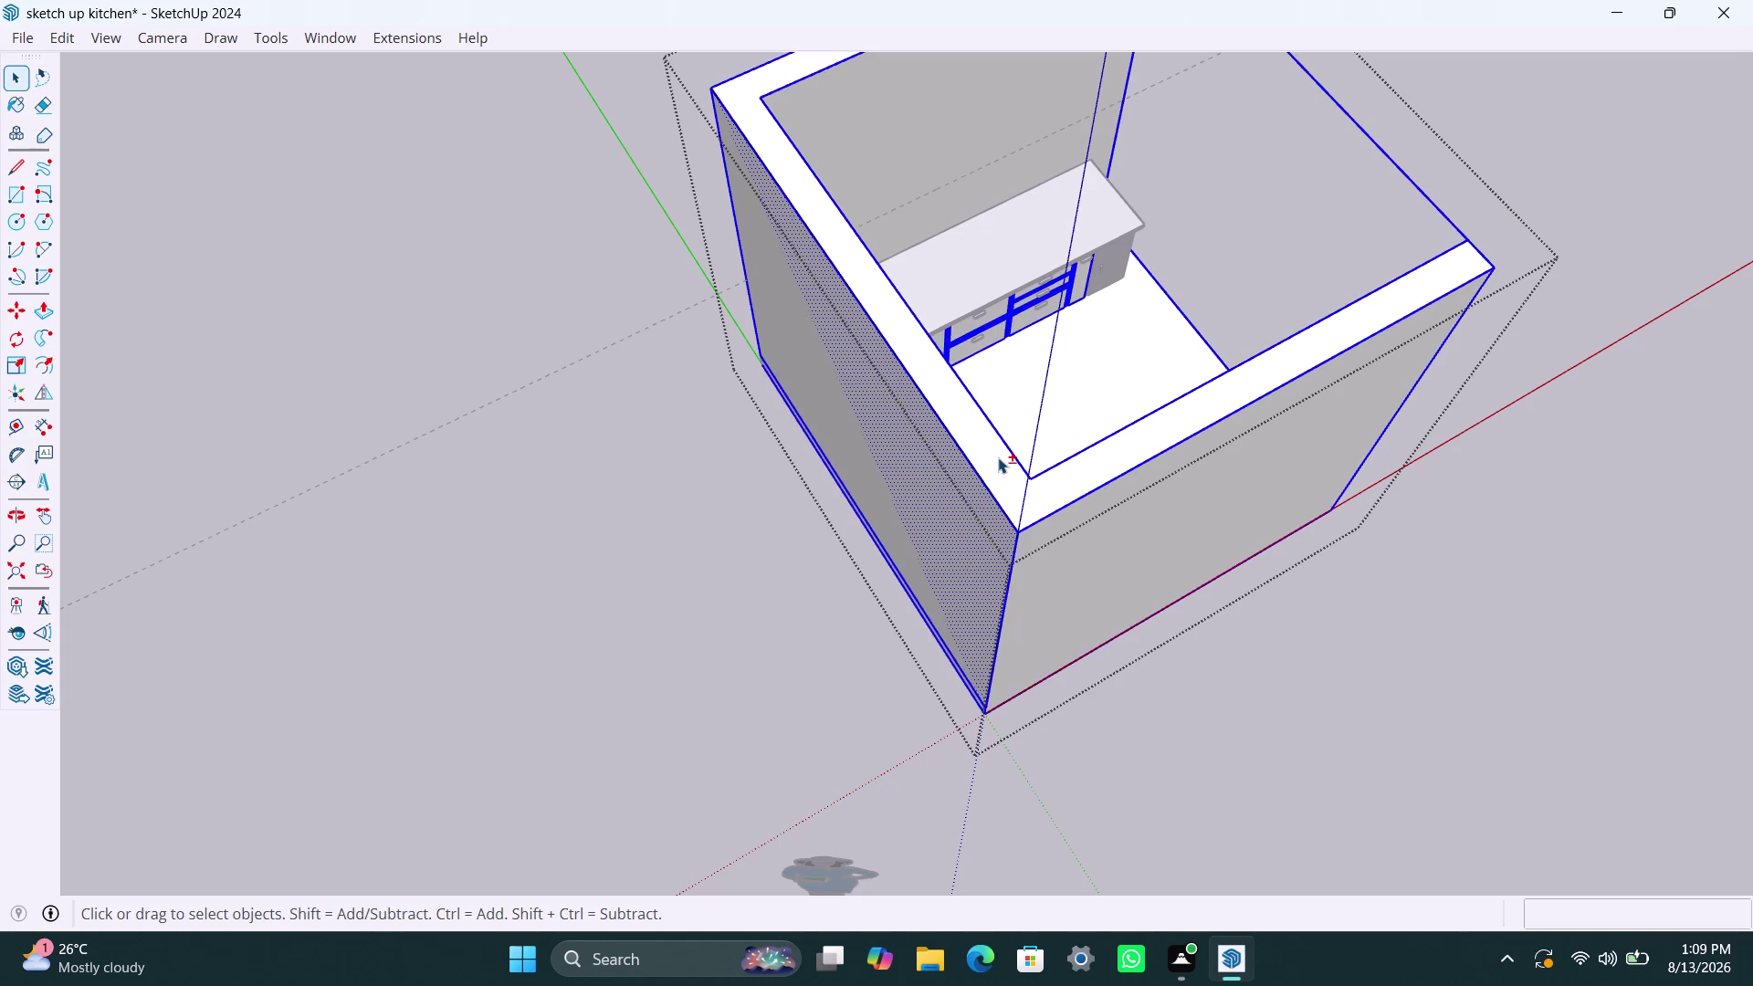
double_click(998, 457)
click(998, 457)
double_click(997, 457)
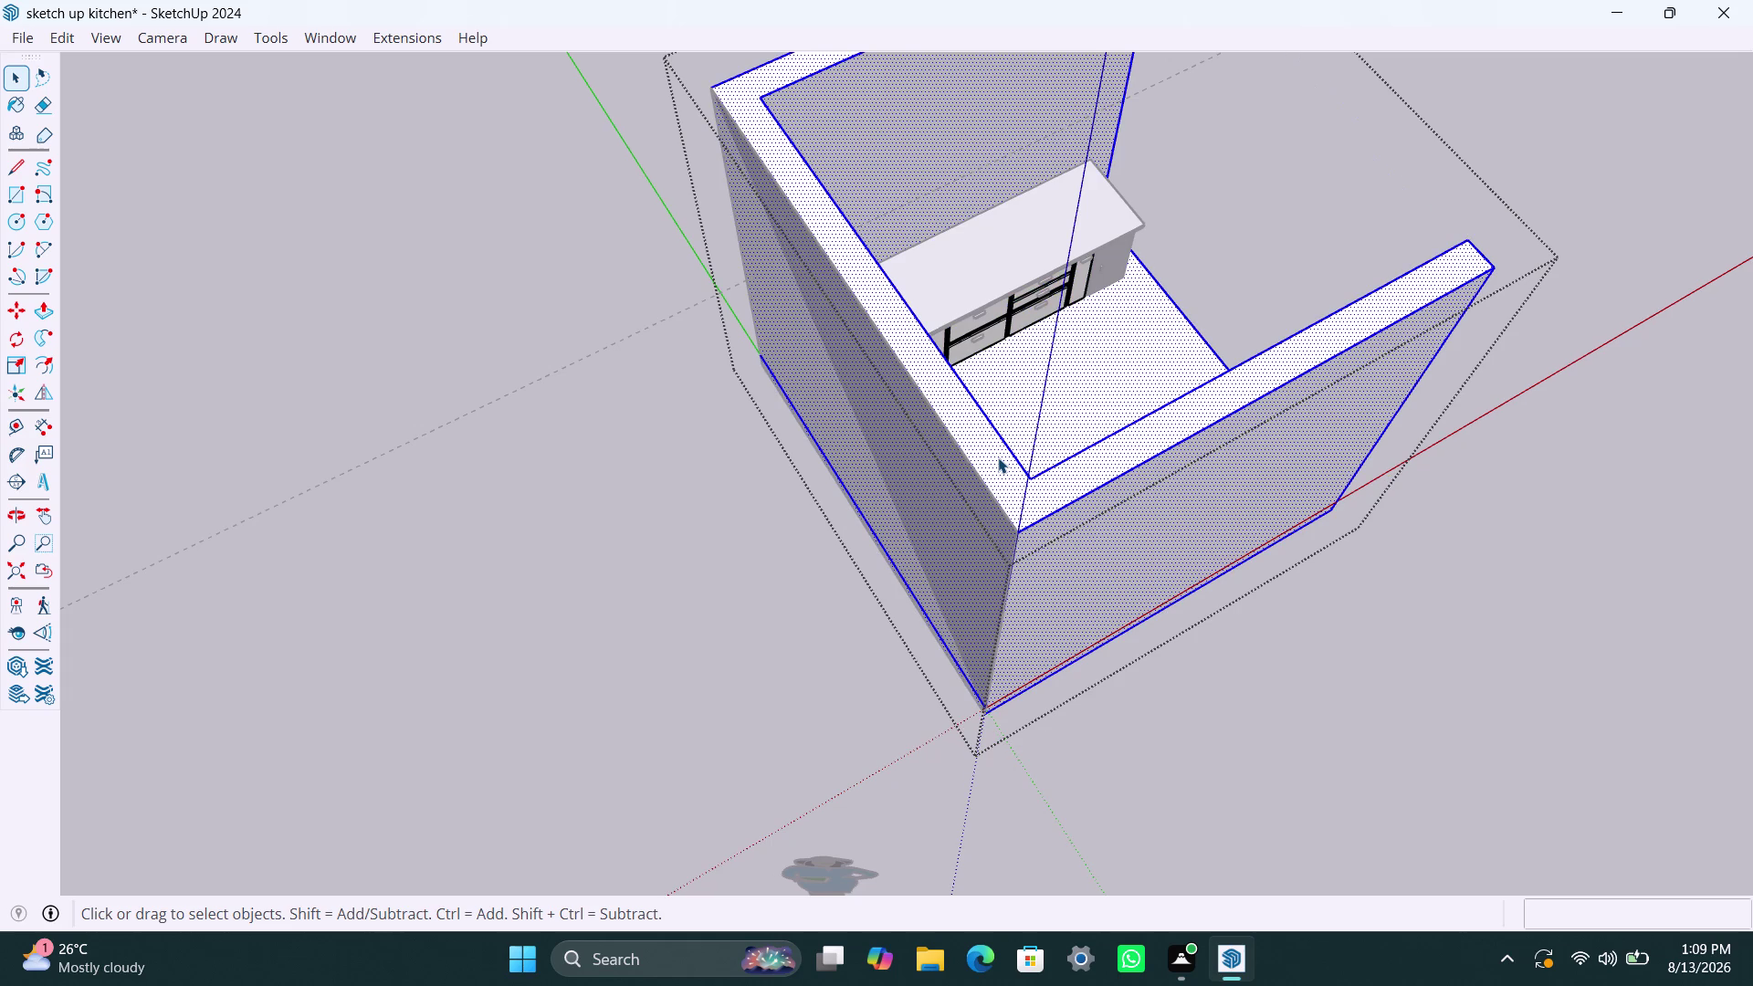
click(941, 542)
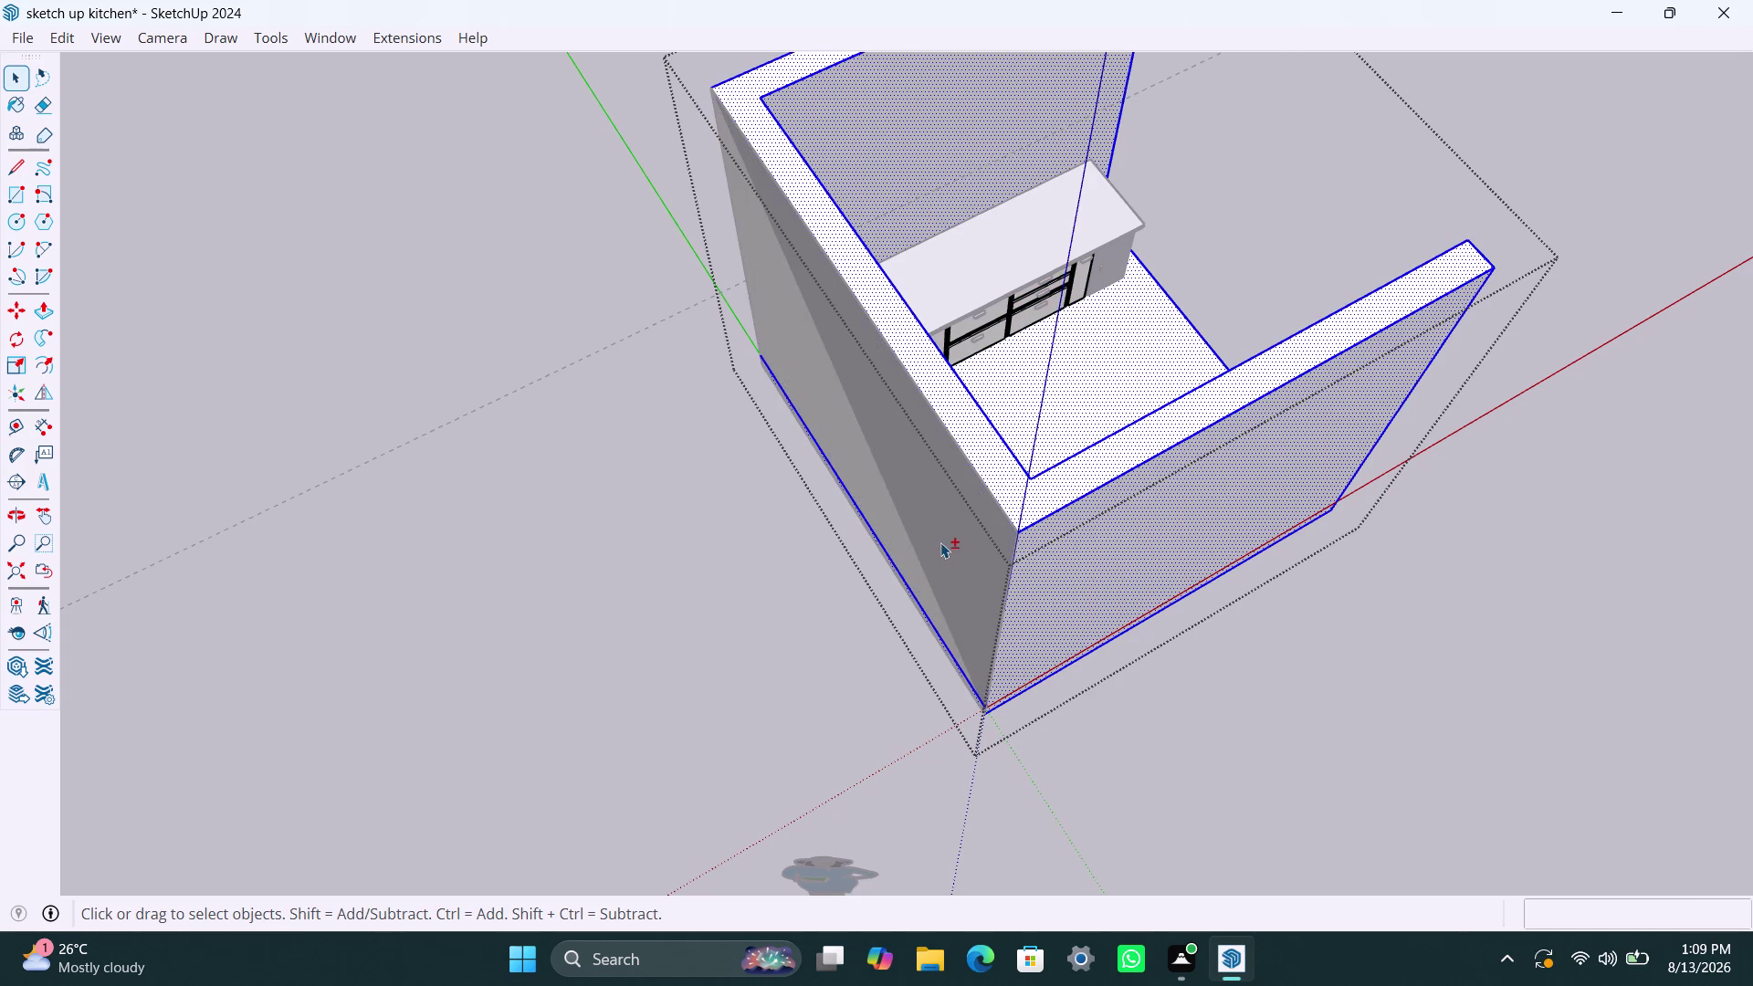
click(940, 543)
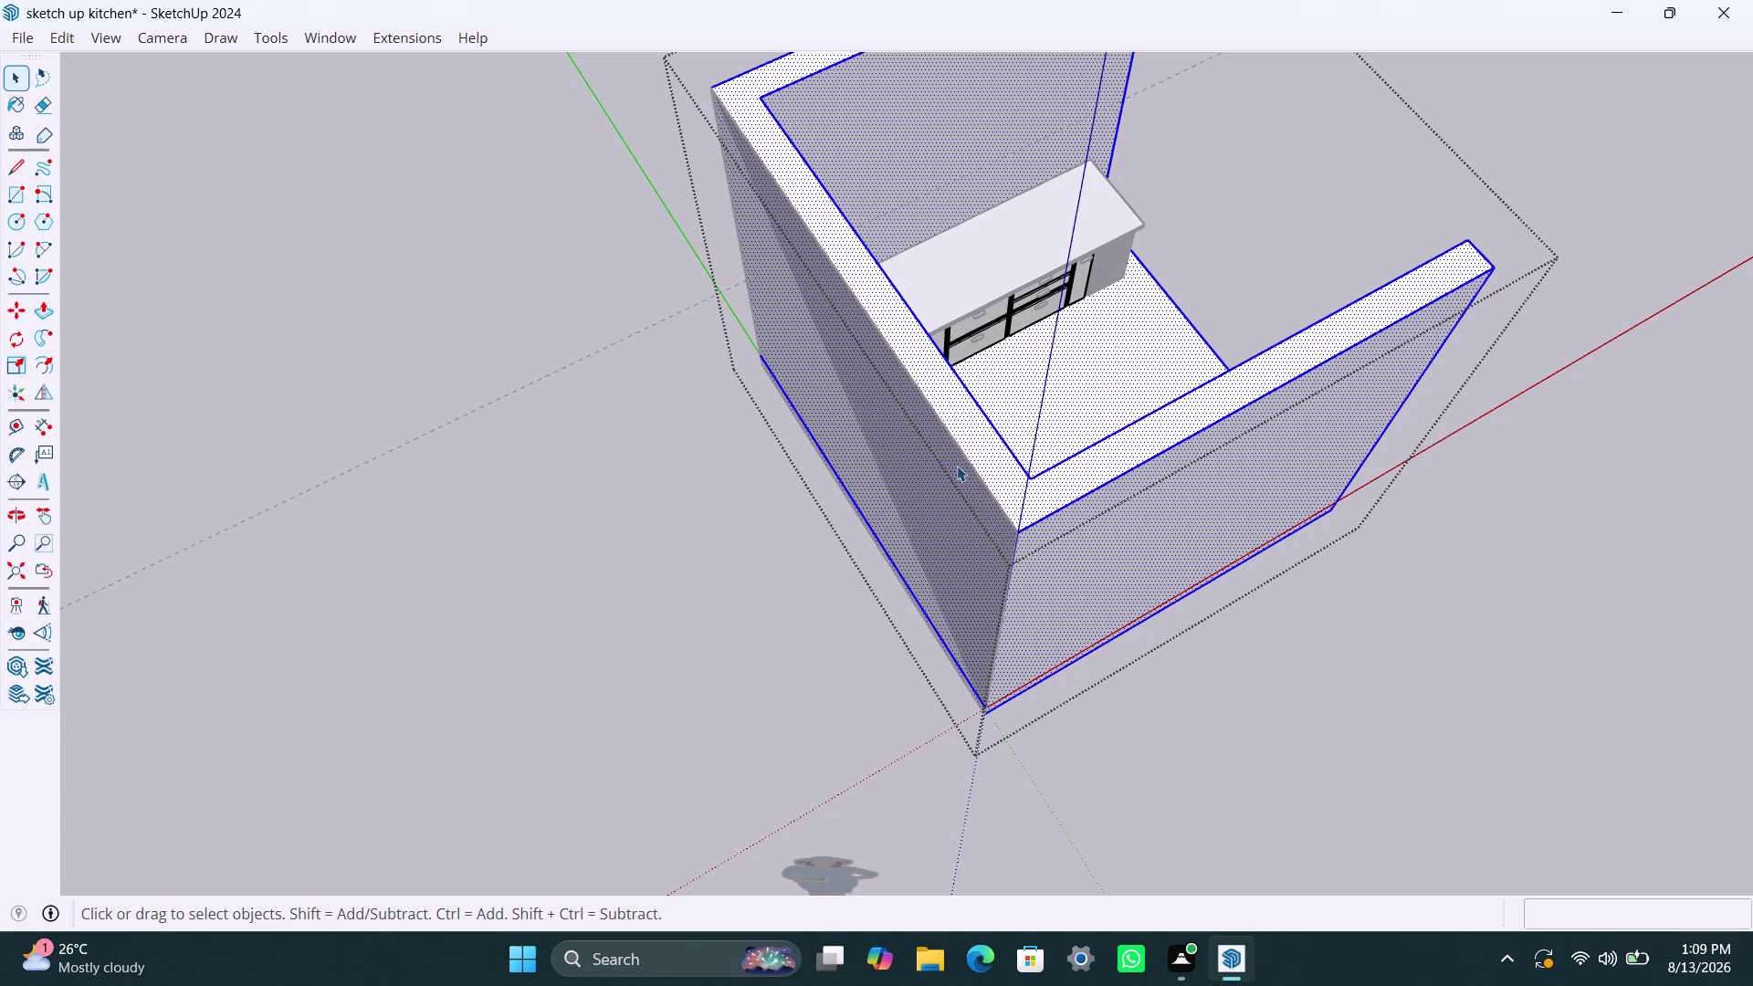
Draw an edge down the walls' outer corner, then return to Select.
key(l)
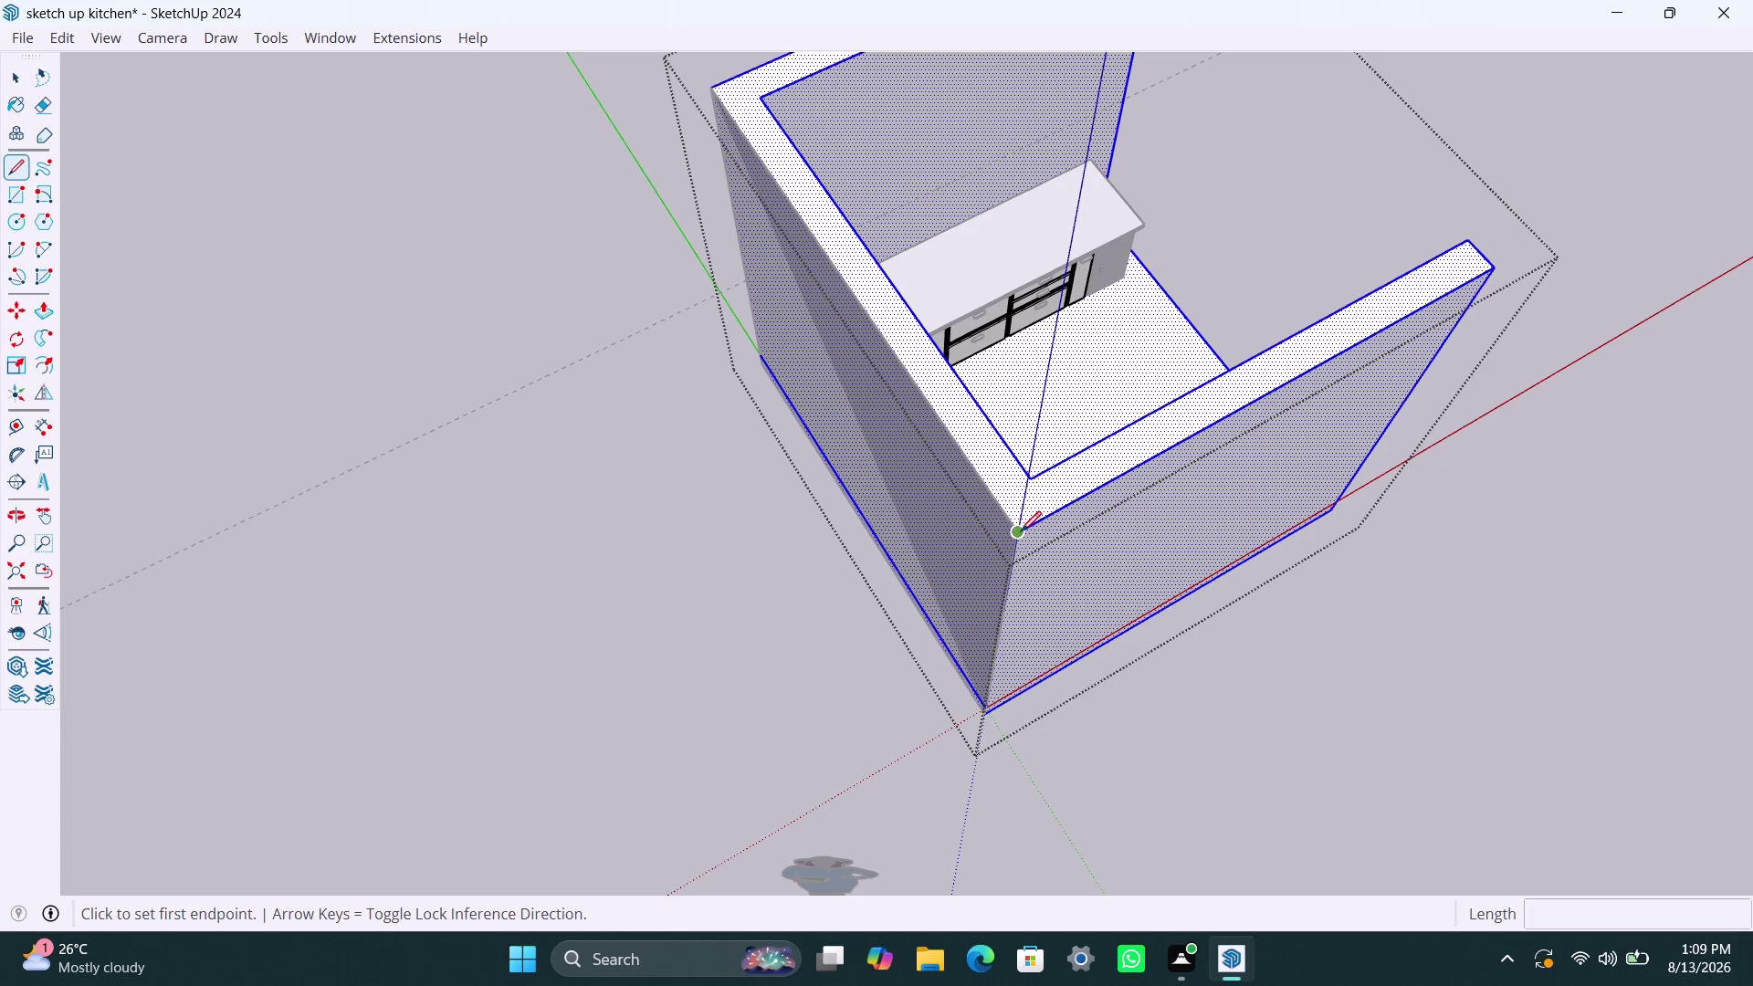
click(1021, 532)
click(716, 90)
key(space)
click(815, 332)
click(870, 341)
click(875, 343)
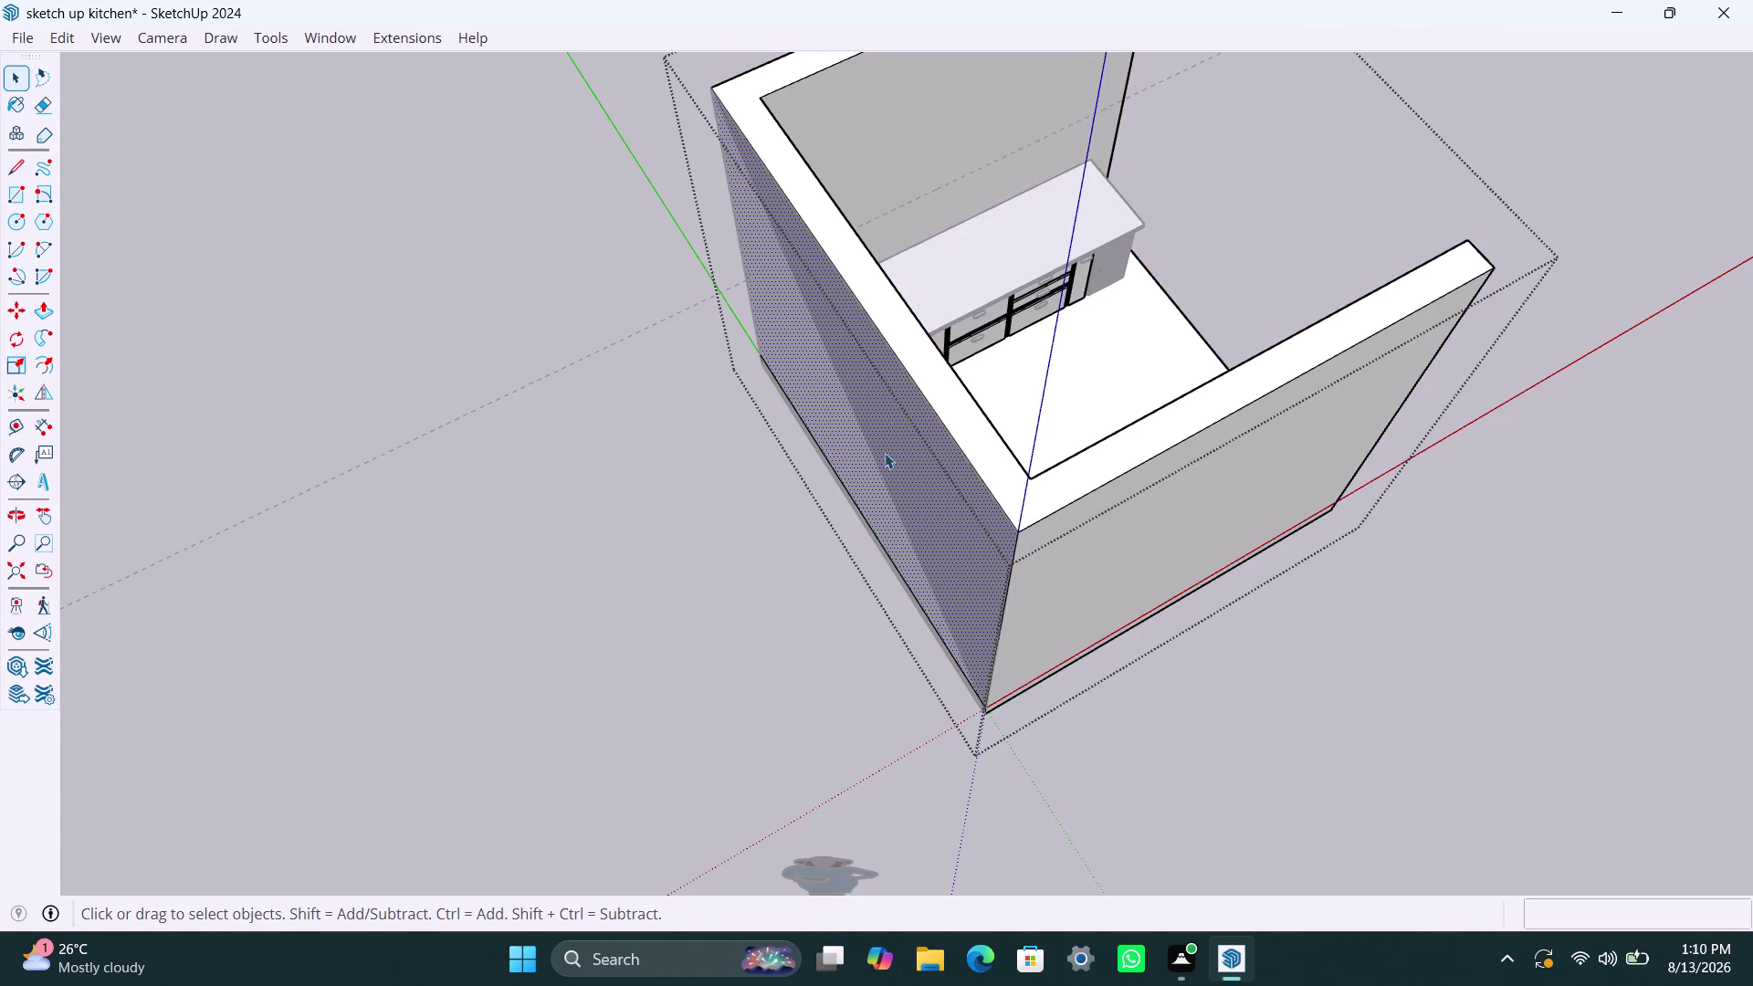
scroll(up, 3)
middle_drag(907, 514, 1063, 275)
click(1063, 282)
triple_click(1063, 286)
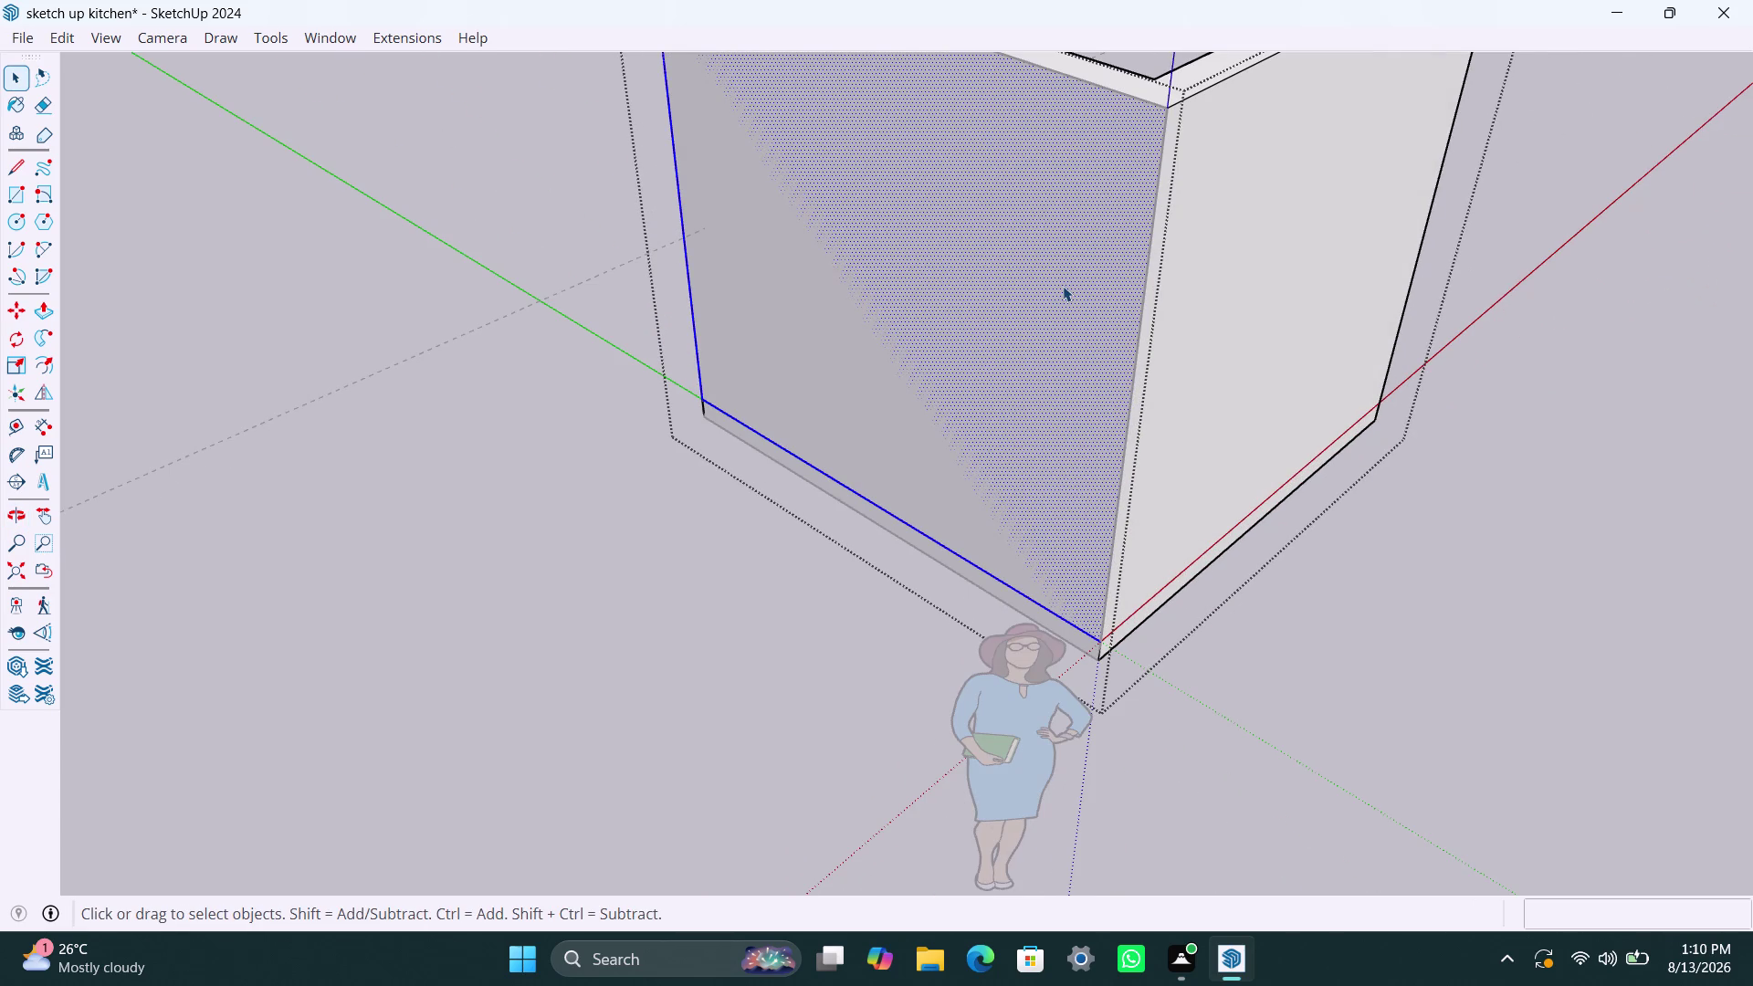
click(1063, 286)
scroll(down, 3)
middle_drag(1073, 328, 1015, 401)
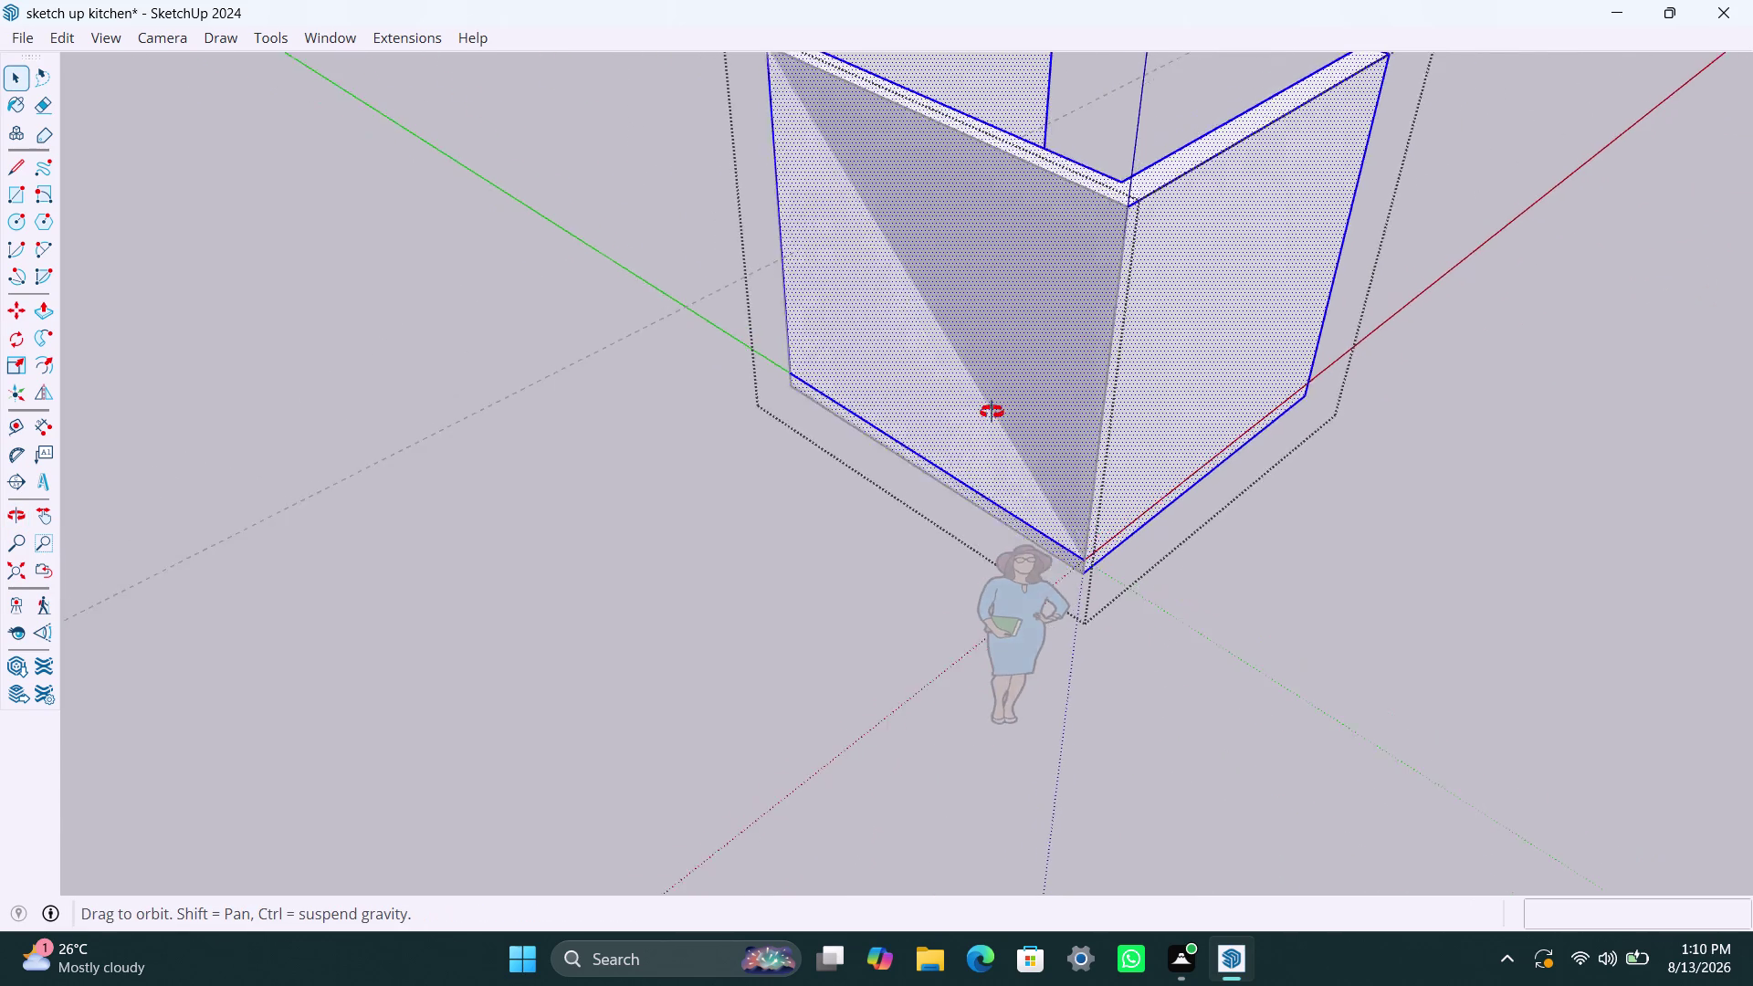
middle_drag(1014, 400, 625, 449)
right_click(903, 453)
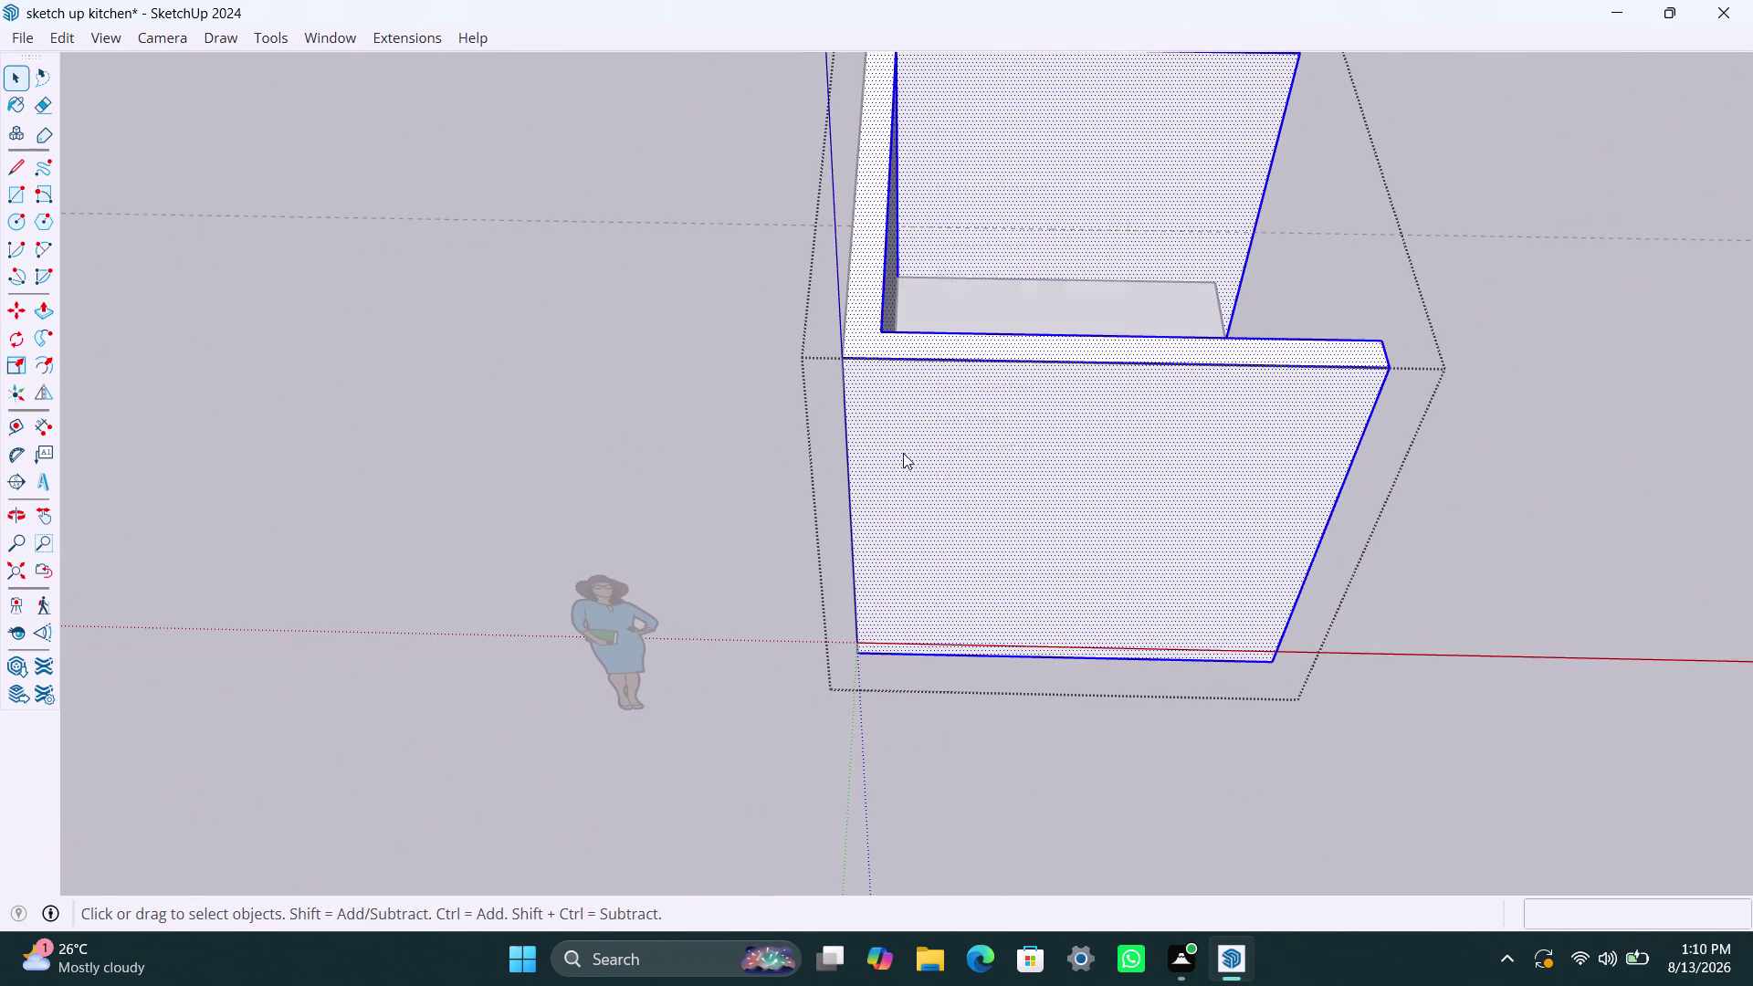
click(1040, 216)
click(1066, 423)
key(space)
double_click(931, 353)
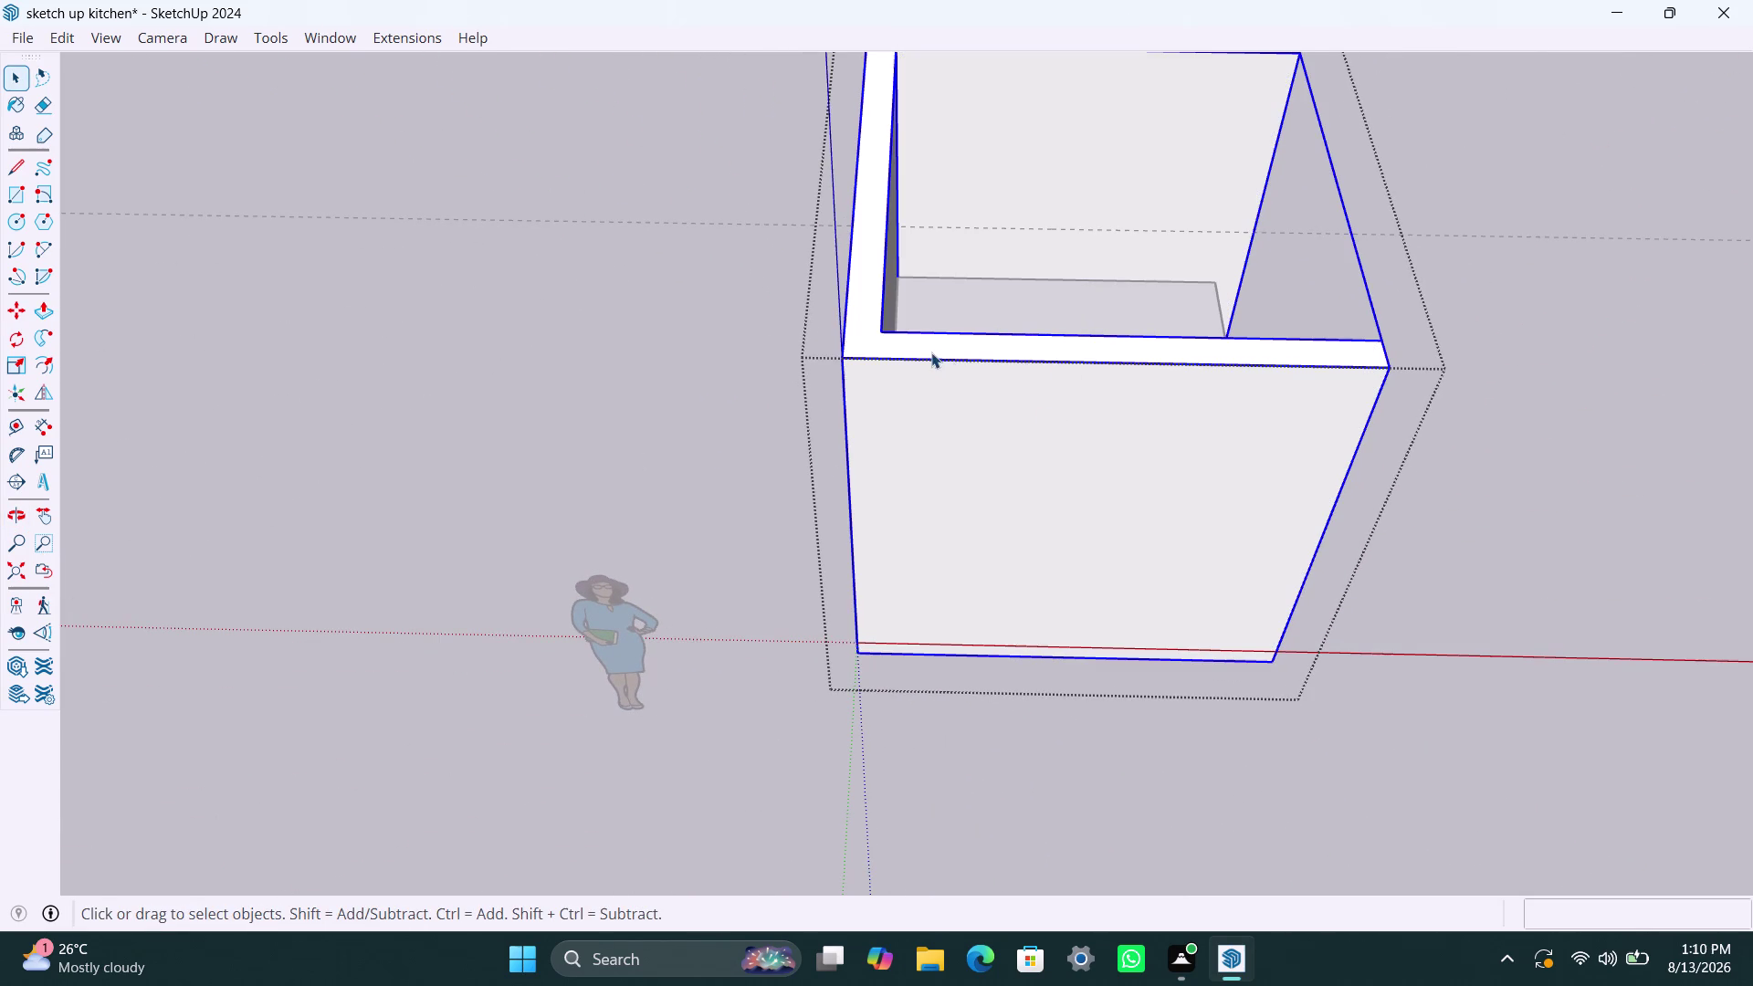
click(923, 348)
key(p)
click(923, 348)
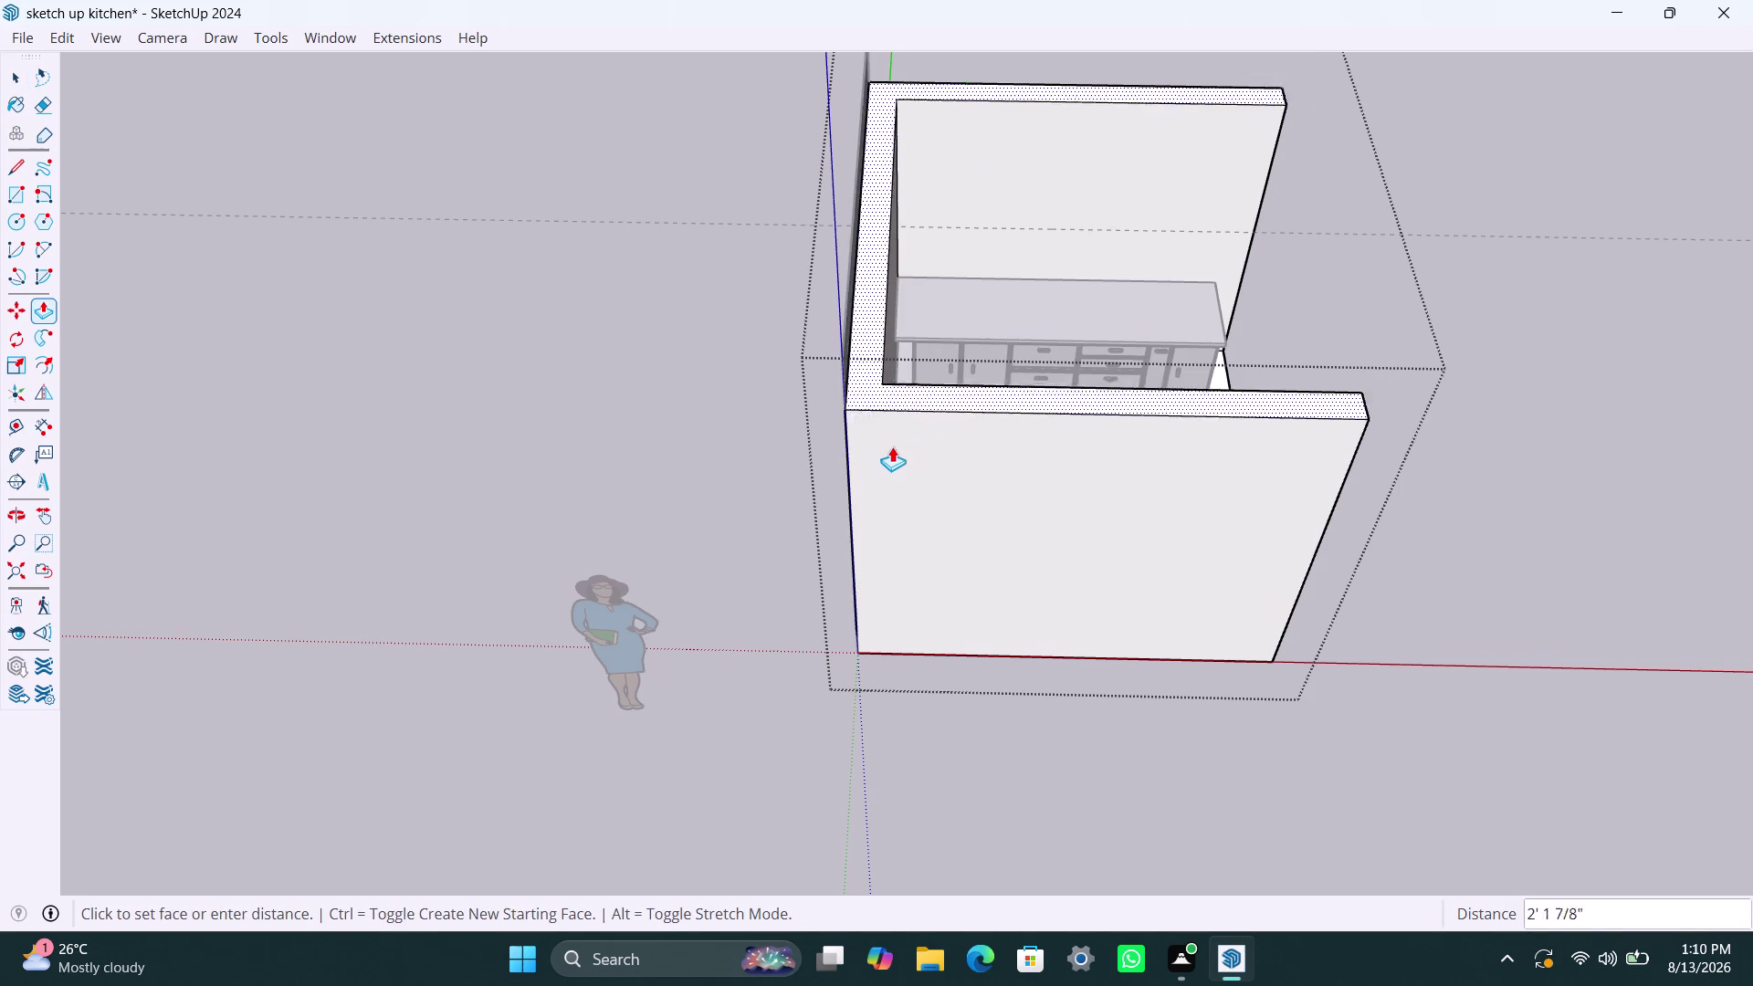
key(space)
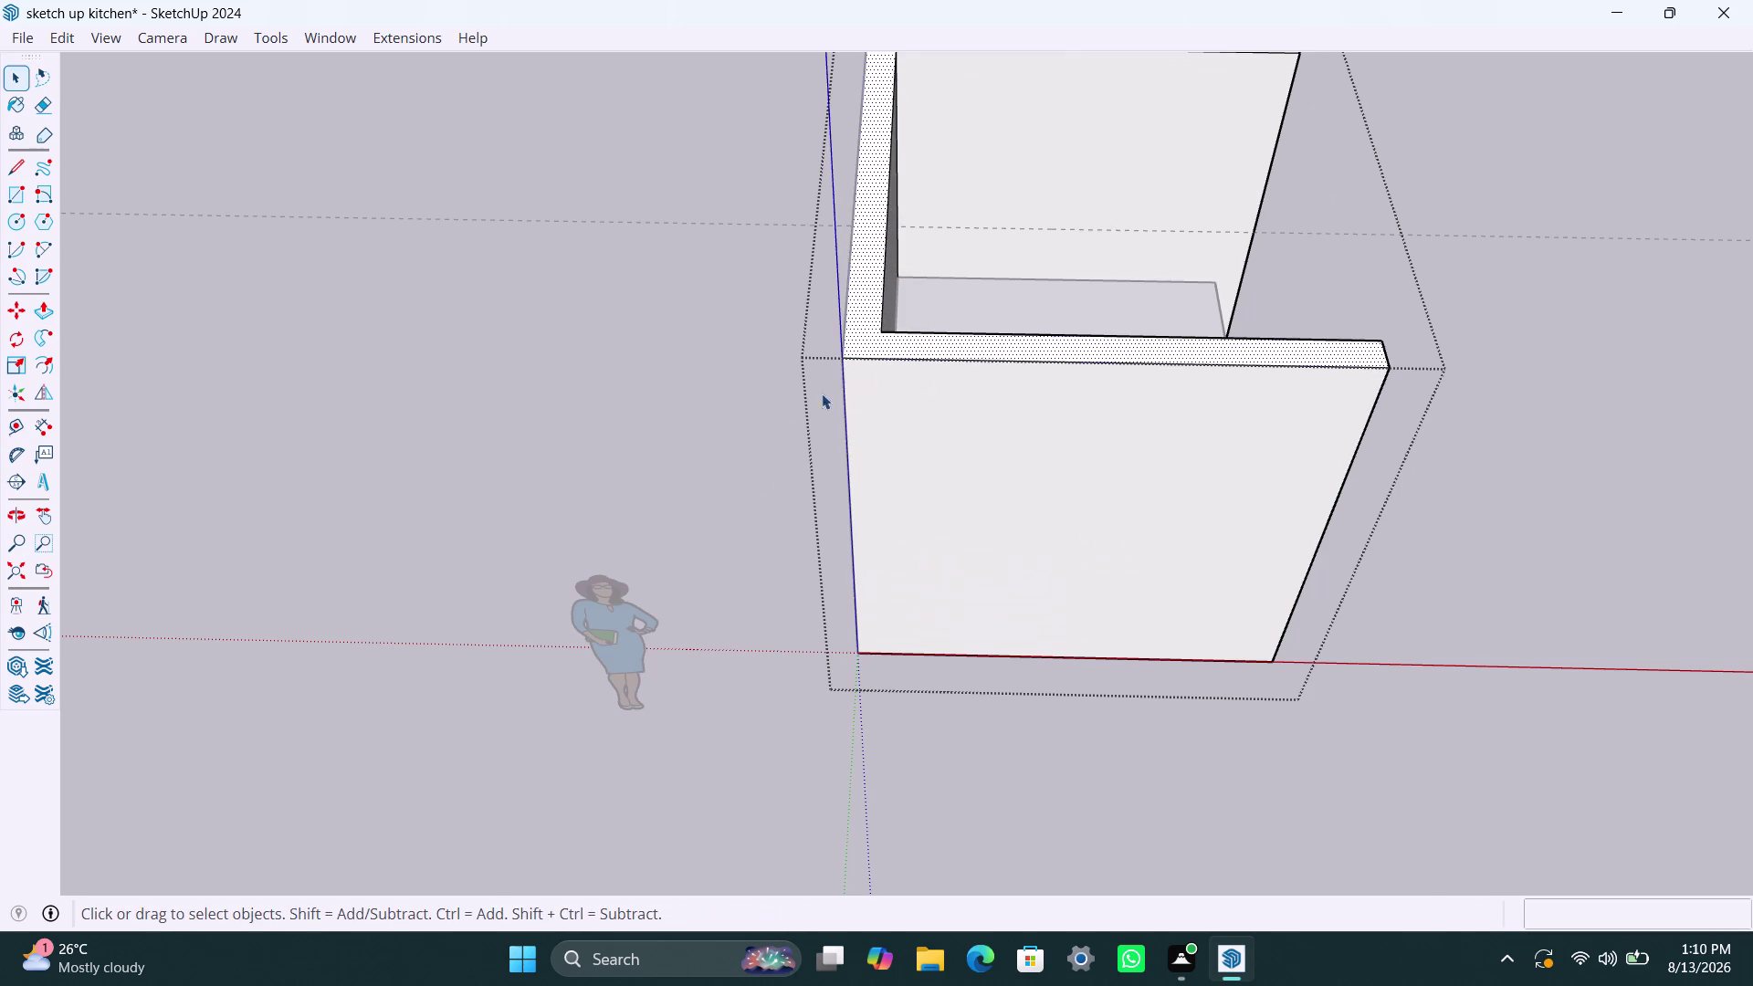
middle_drag(770, 485, 1311, 489)
click(1005, 411)
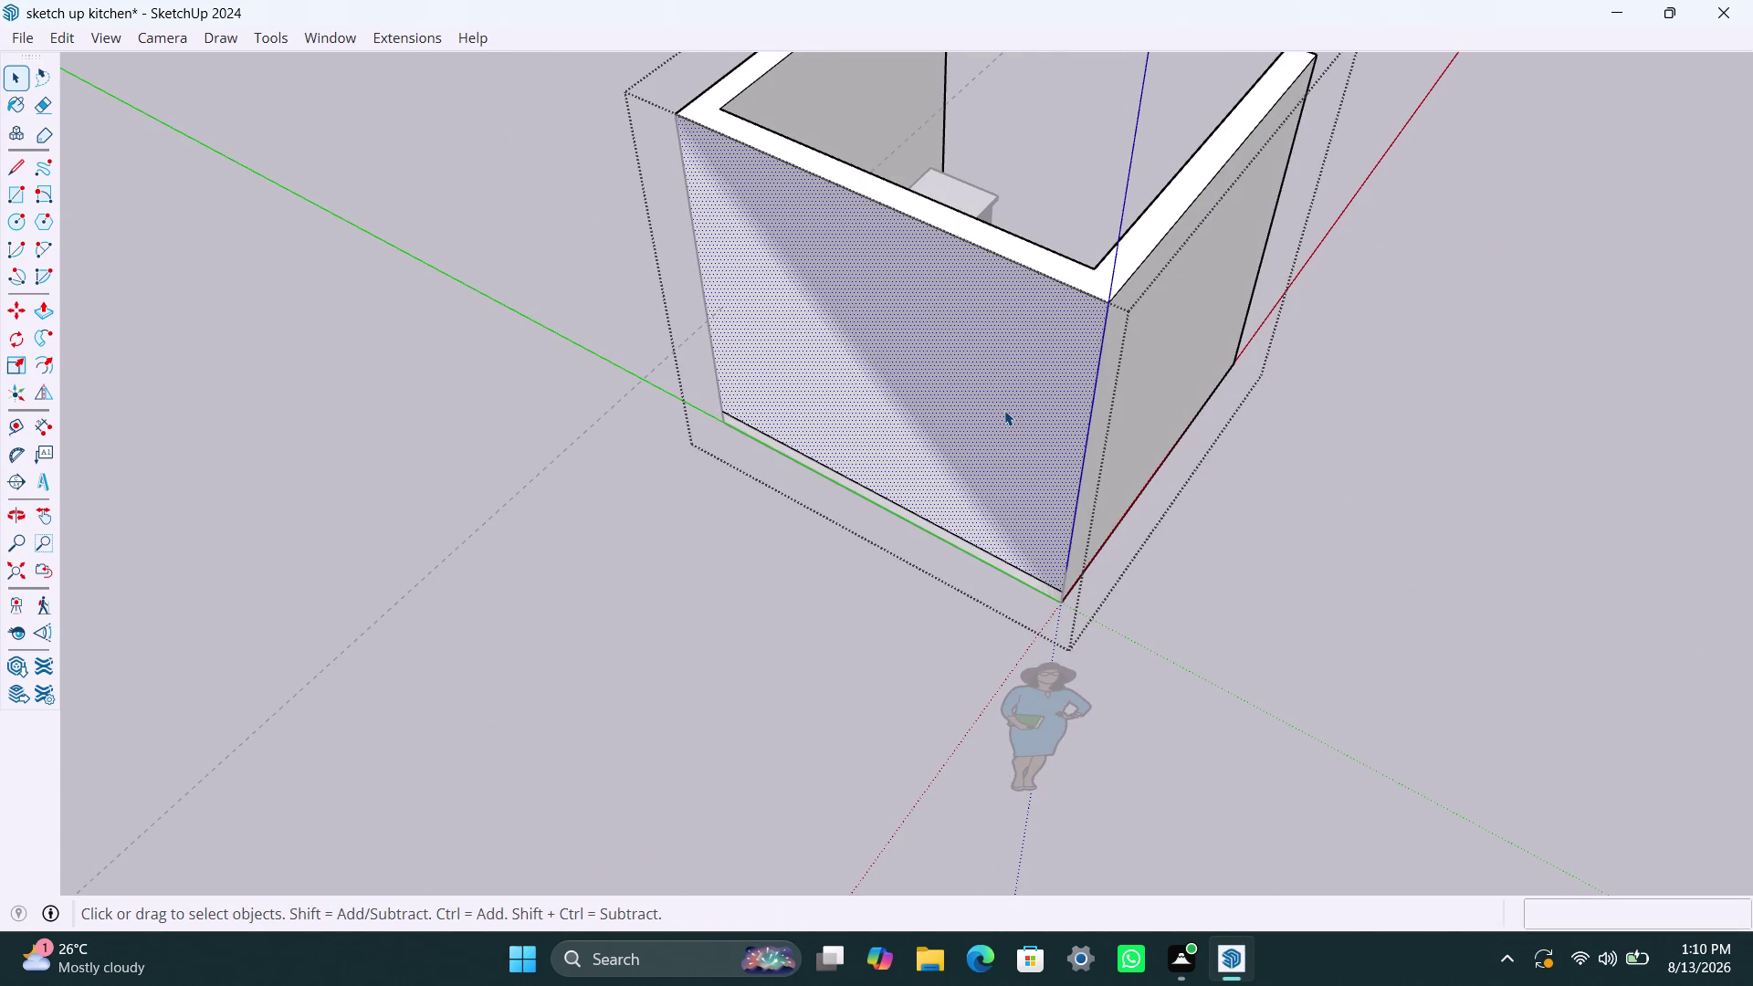
key(BackSpace)
key(Delete)
click(1072, 401)
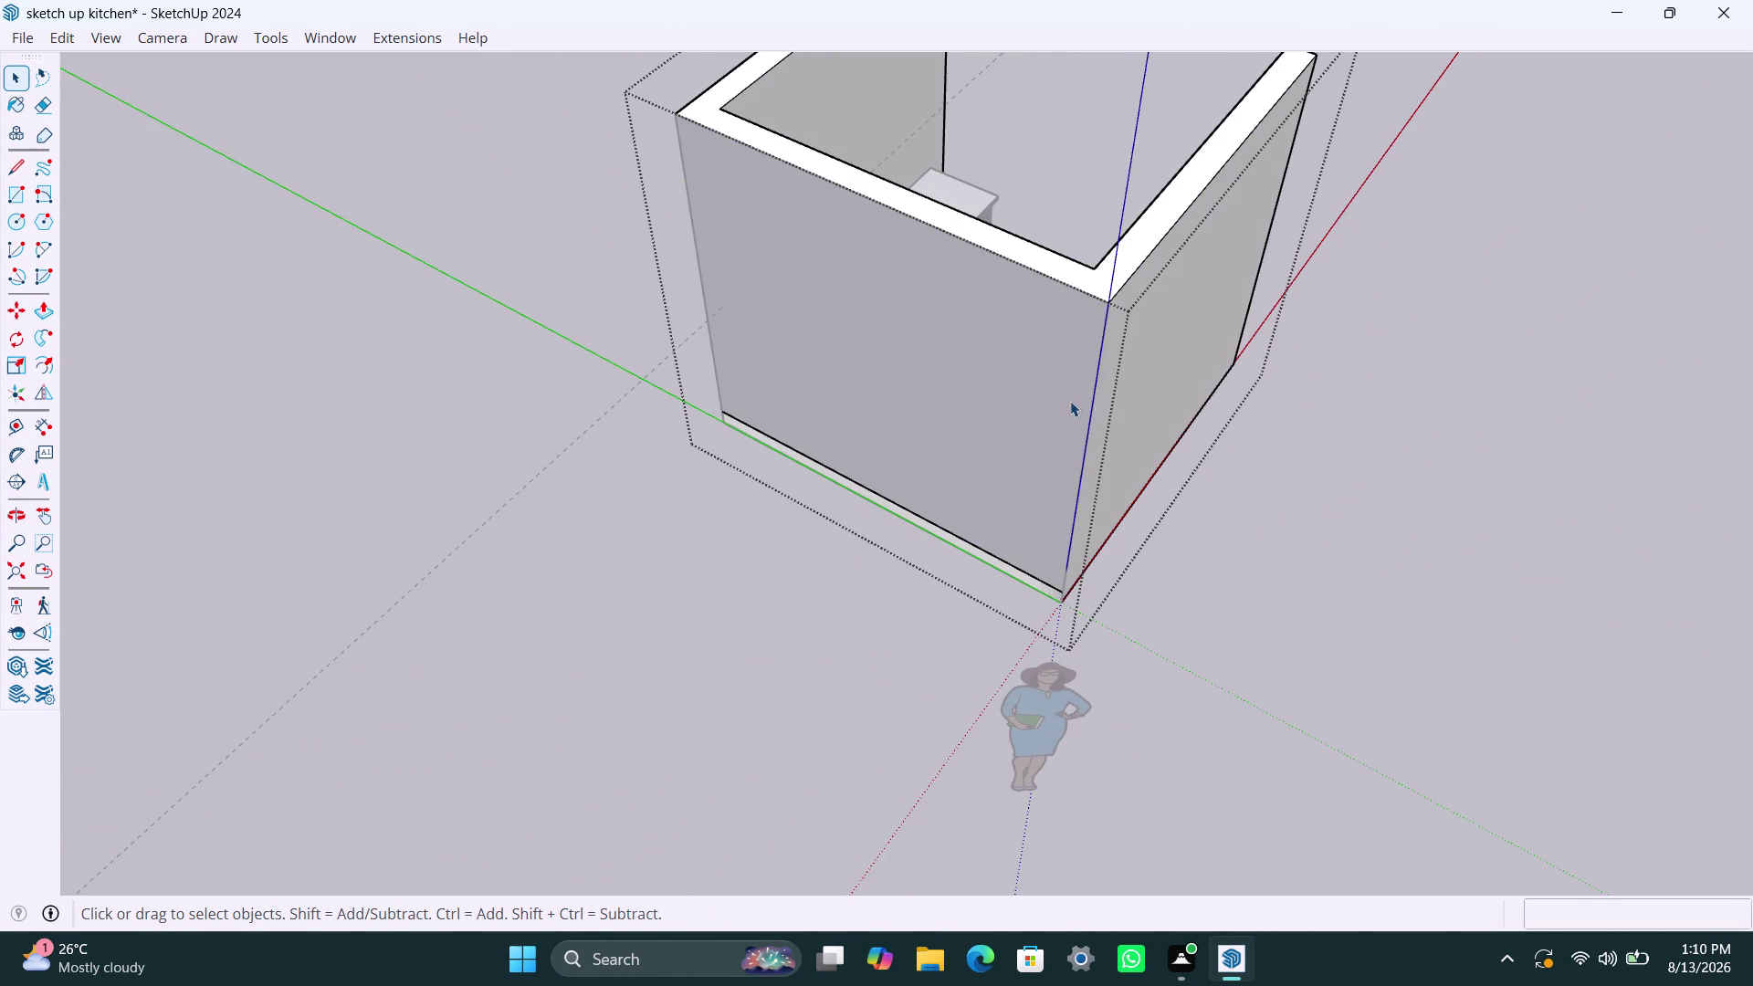
click(1067, 275)
key(p)
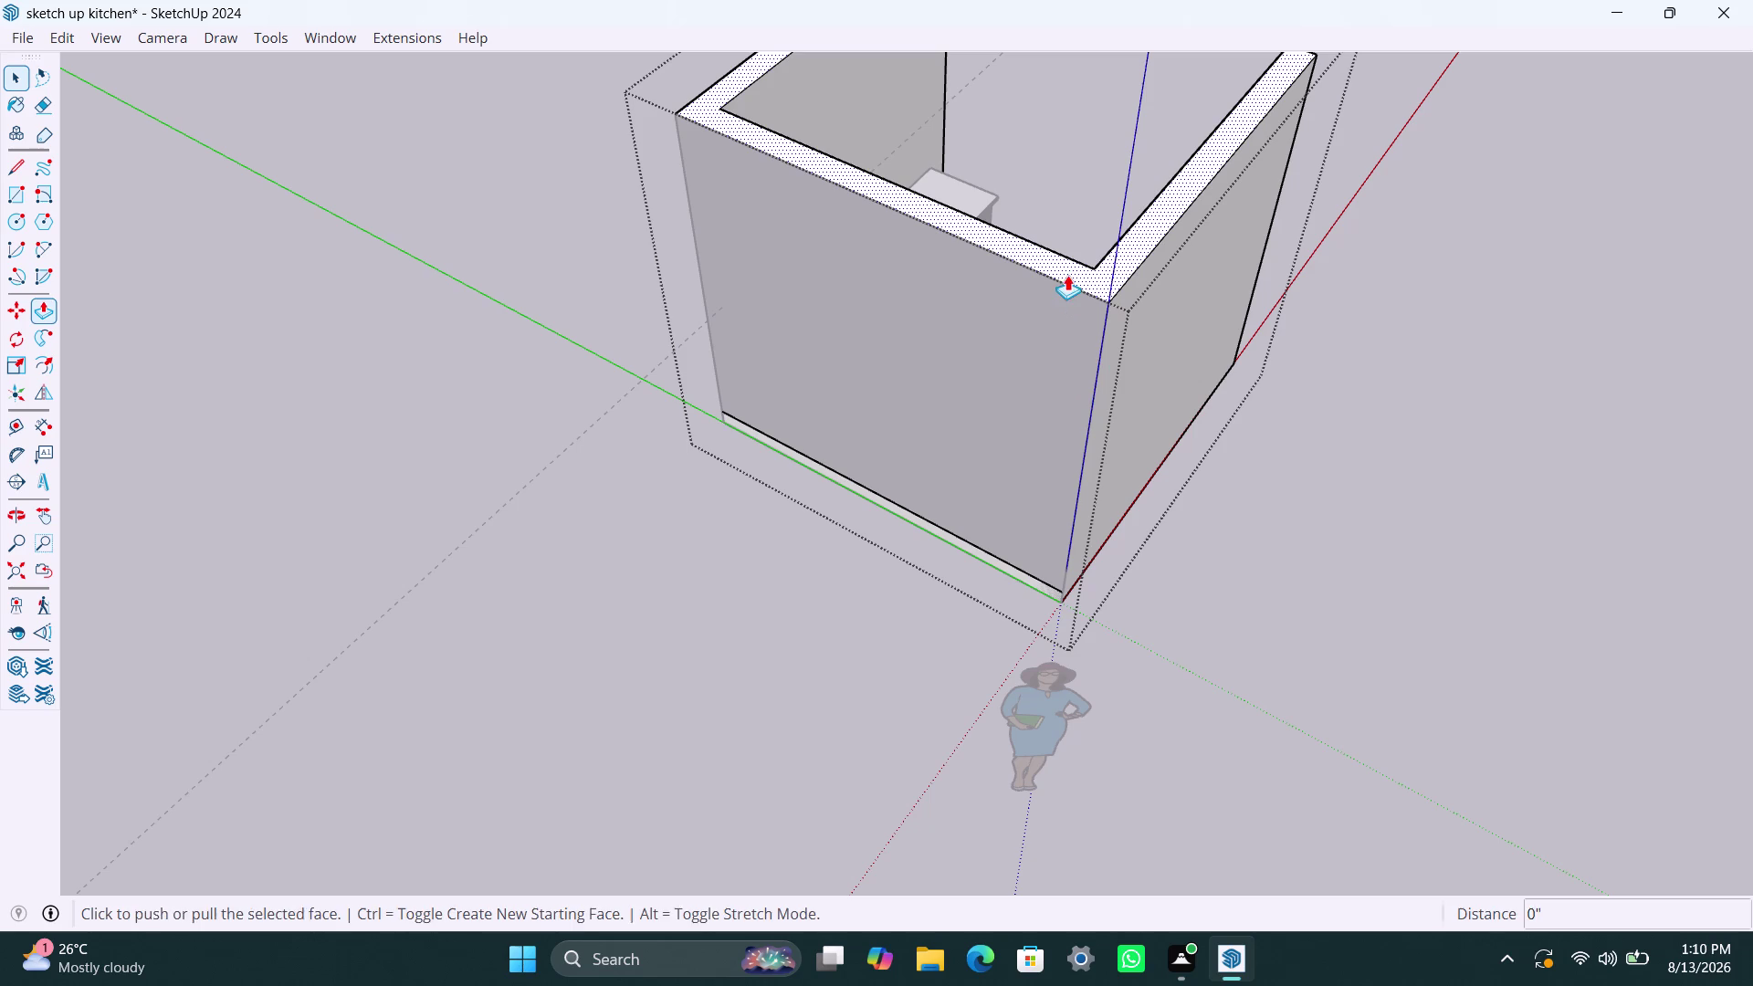
click(1068, 275)
key(space)
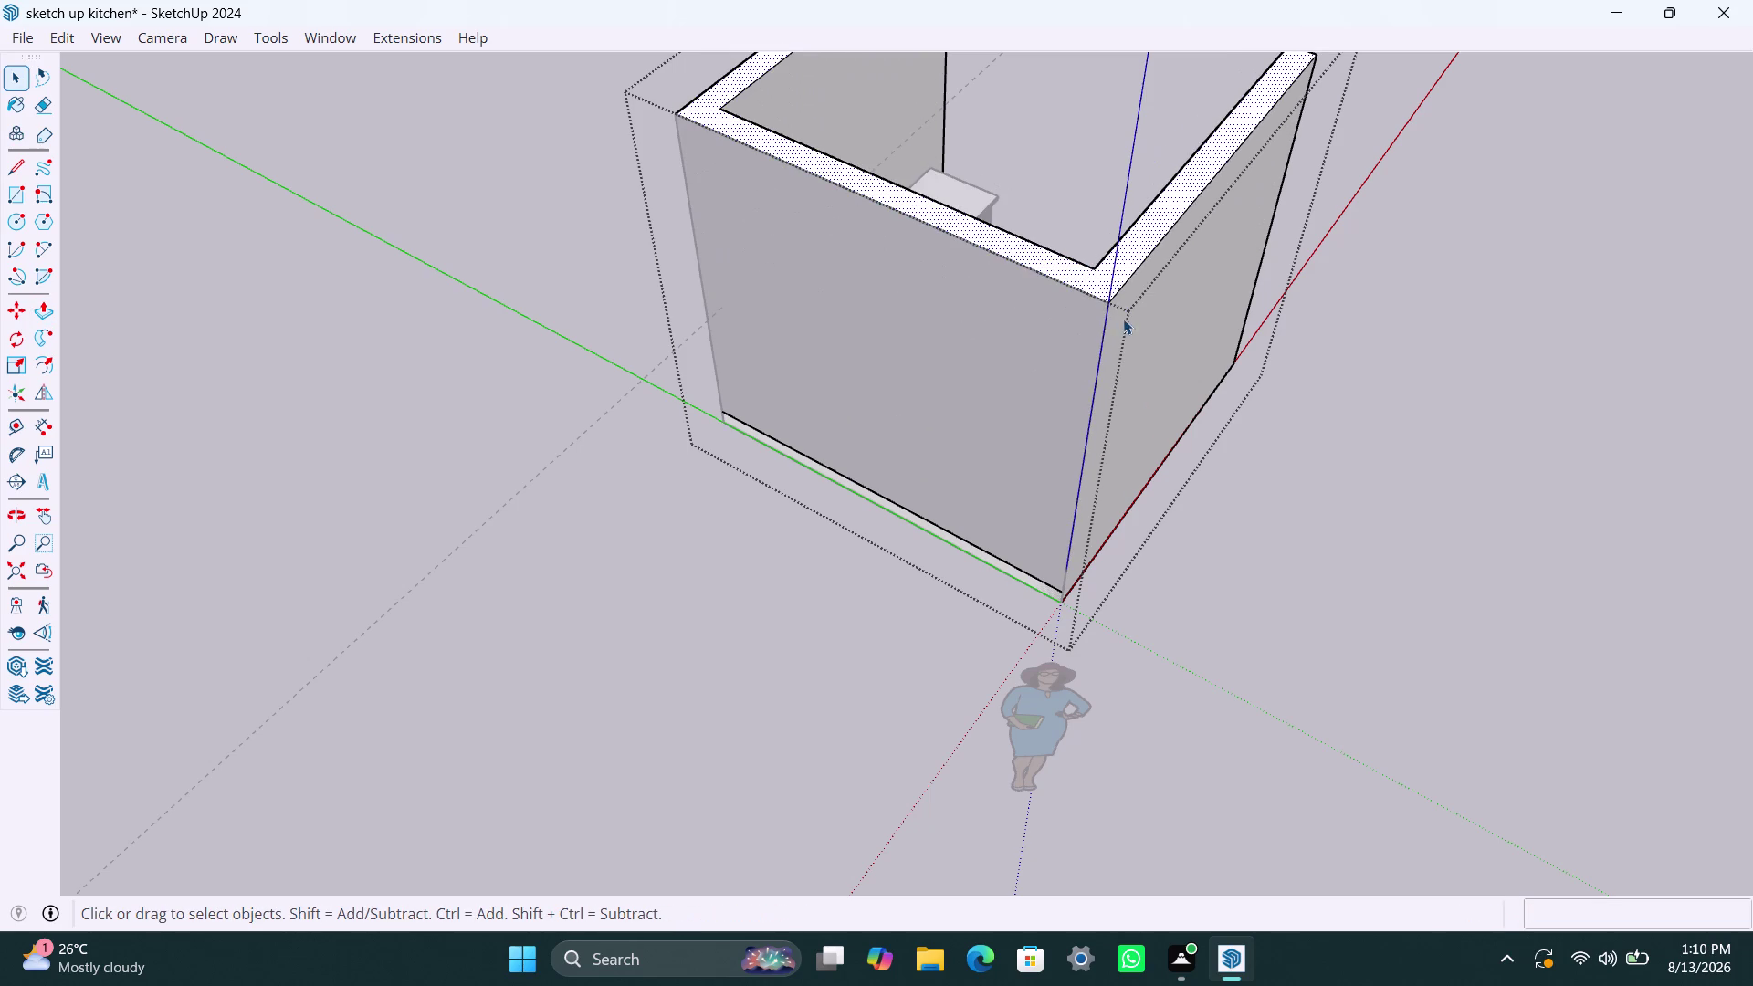
click(1087, 326)
click(1381, 431)
Select the front wall face with its edges and delete it.
click(1003, 414)
double_click(1310, 455)
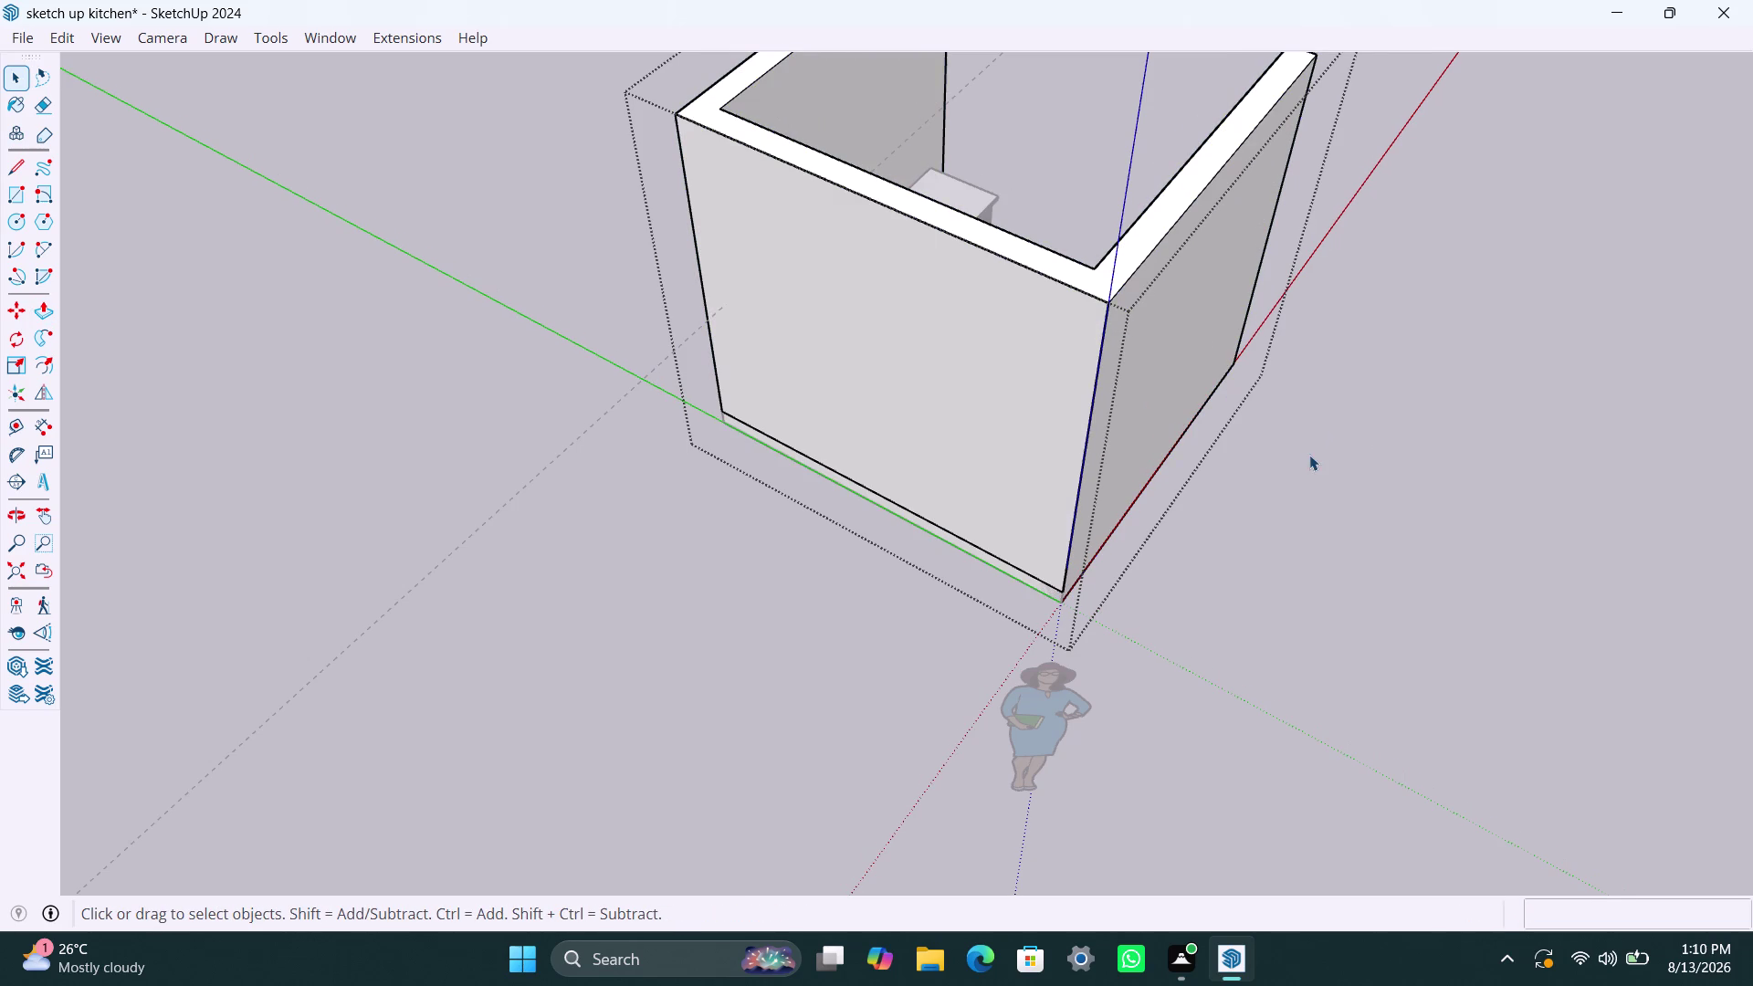
click(977, 411)
key(Delete)
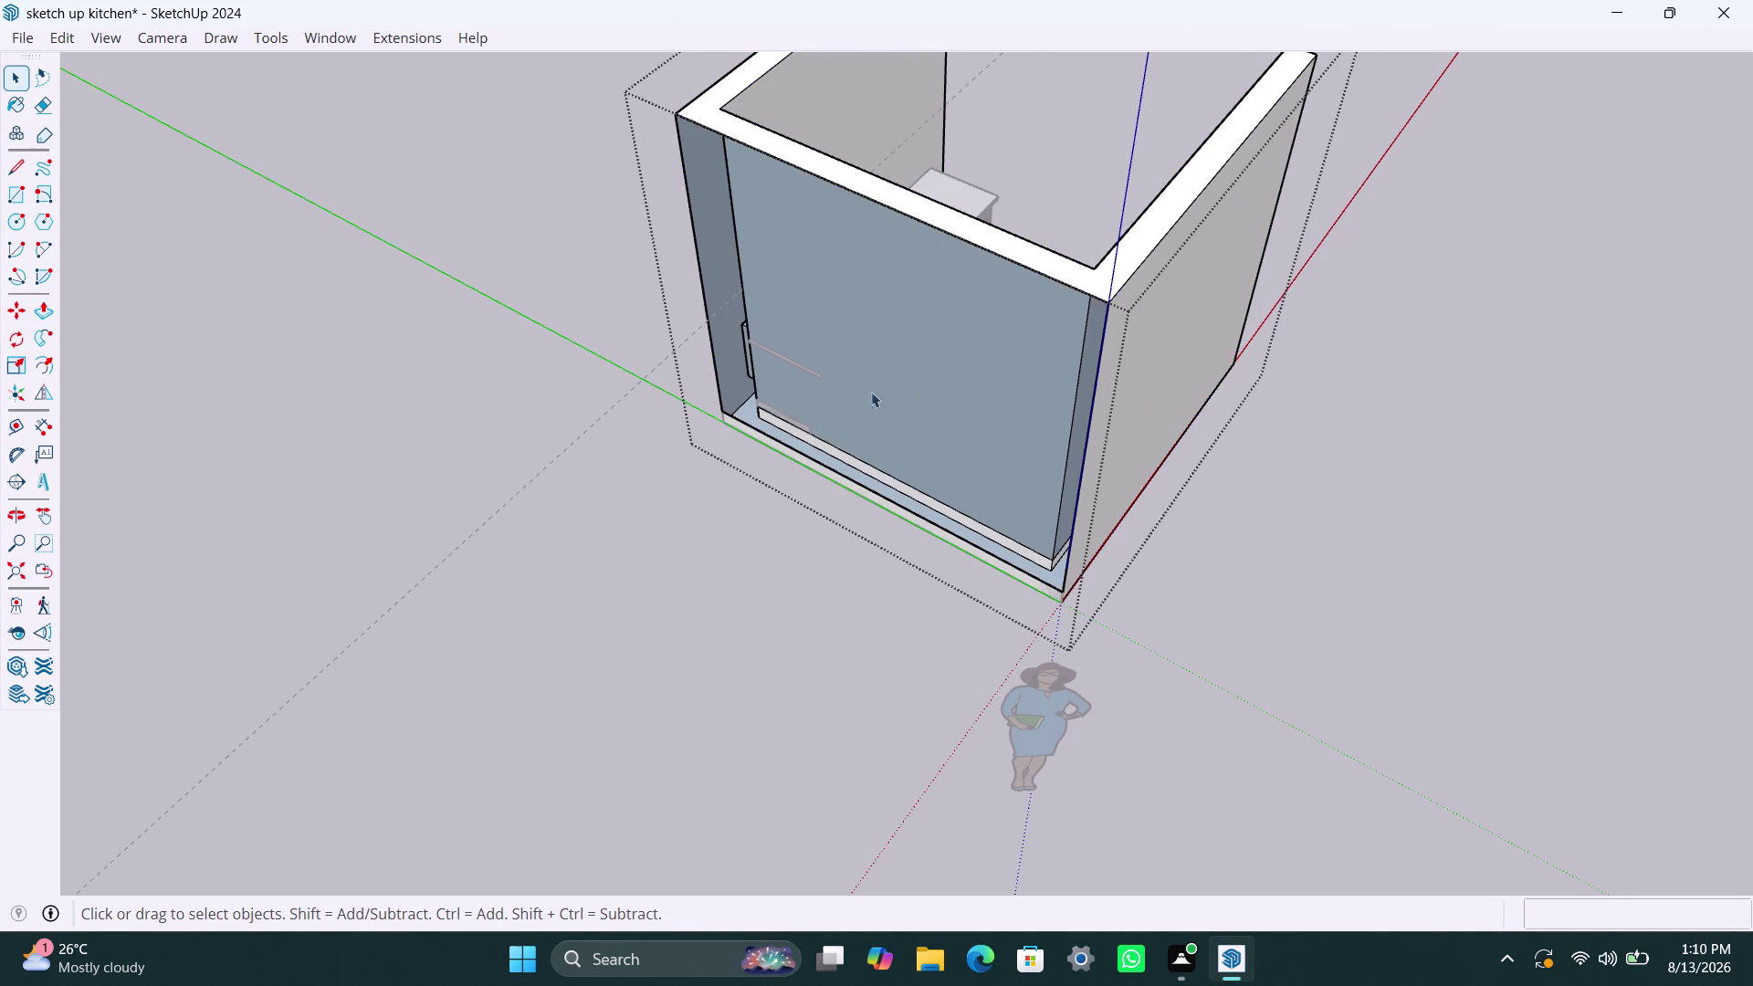
Facing the opening head-on, draw a corner-to-corner rectangle across it.
scroll(down, 3)
middle_drag(836, 558, 1249, 505)
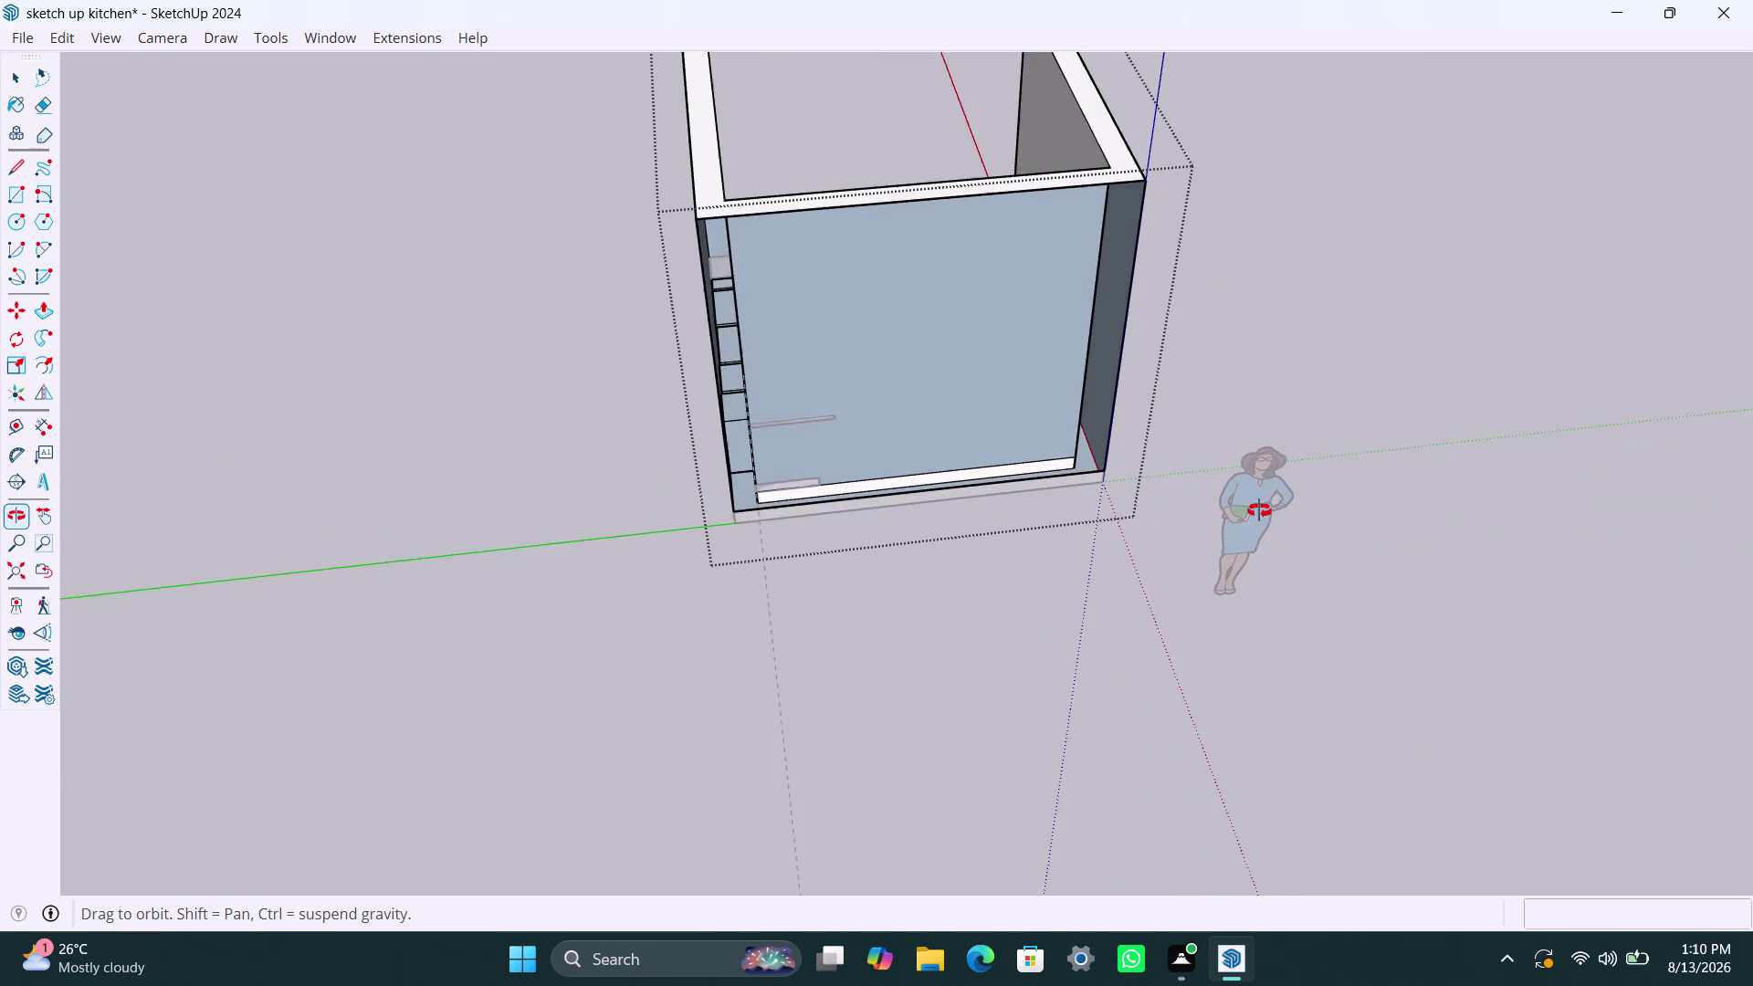
middle_drag(1249, 505, 1264, 514)
scroll(up, 3)
middle_drag(942, 374, 764, 115)
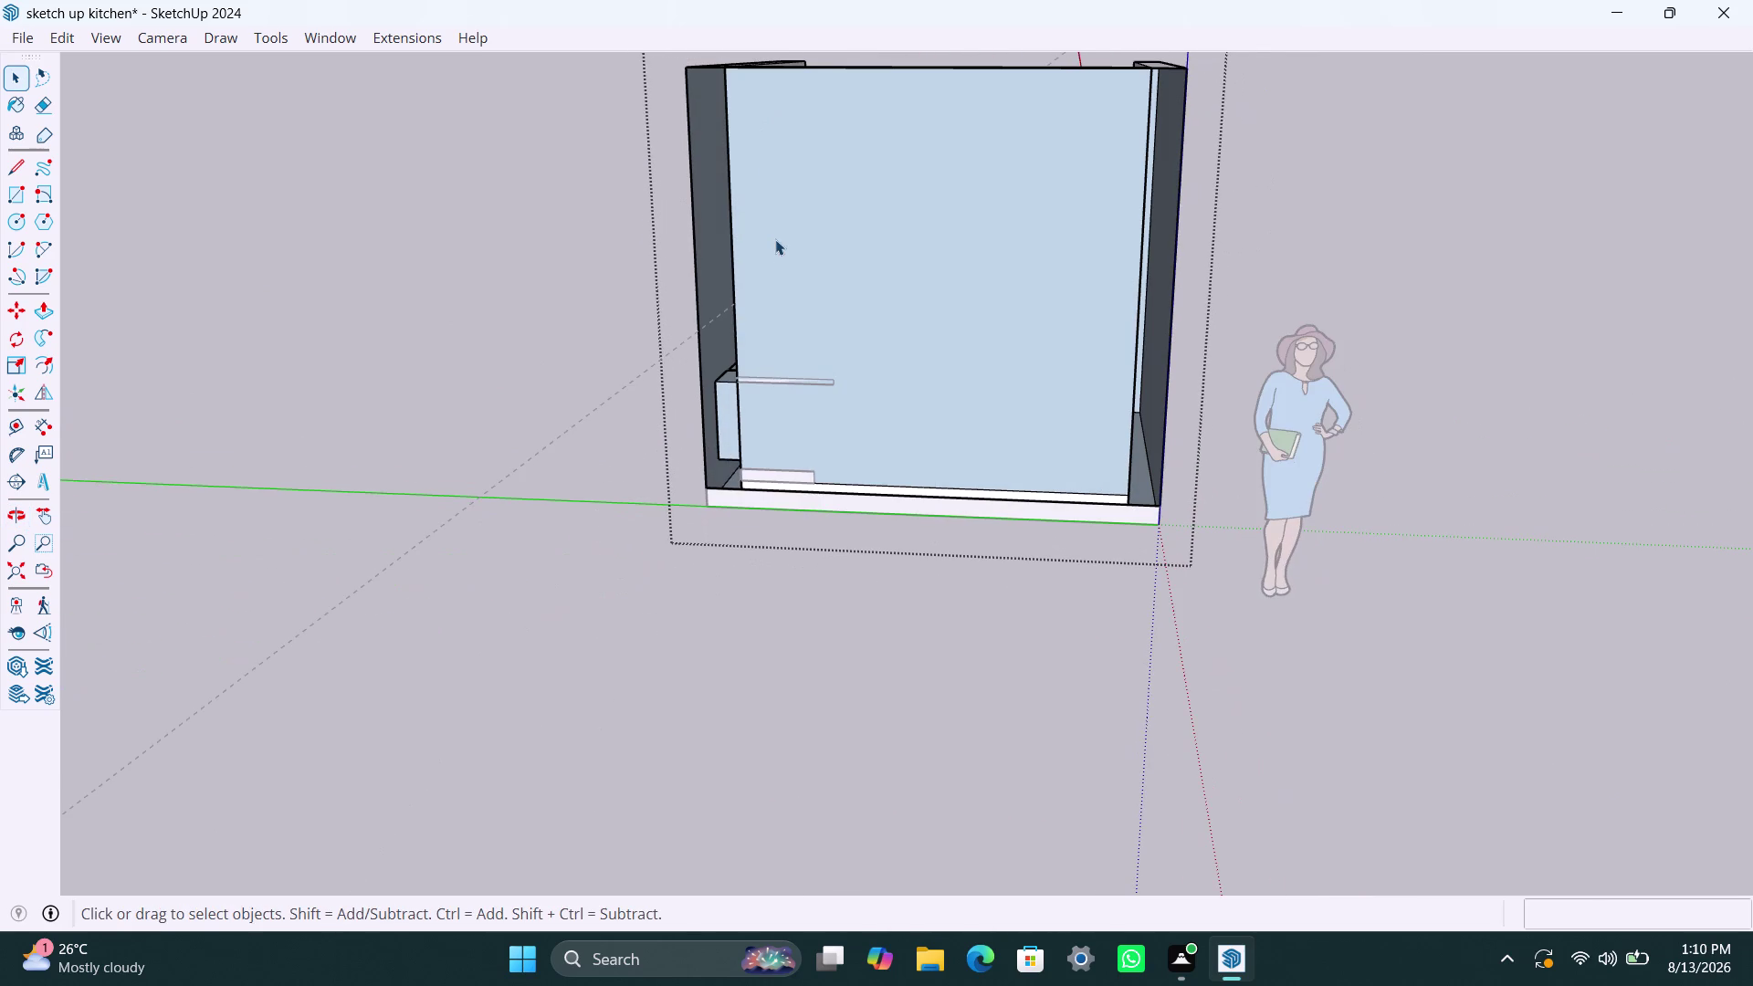
key(r)
click(693, 74)
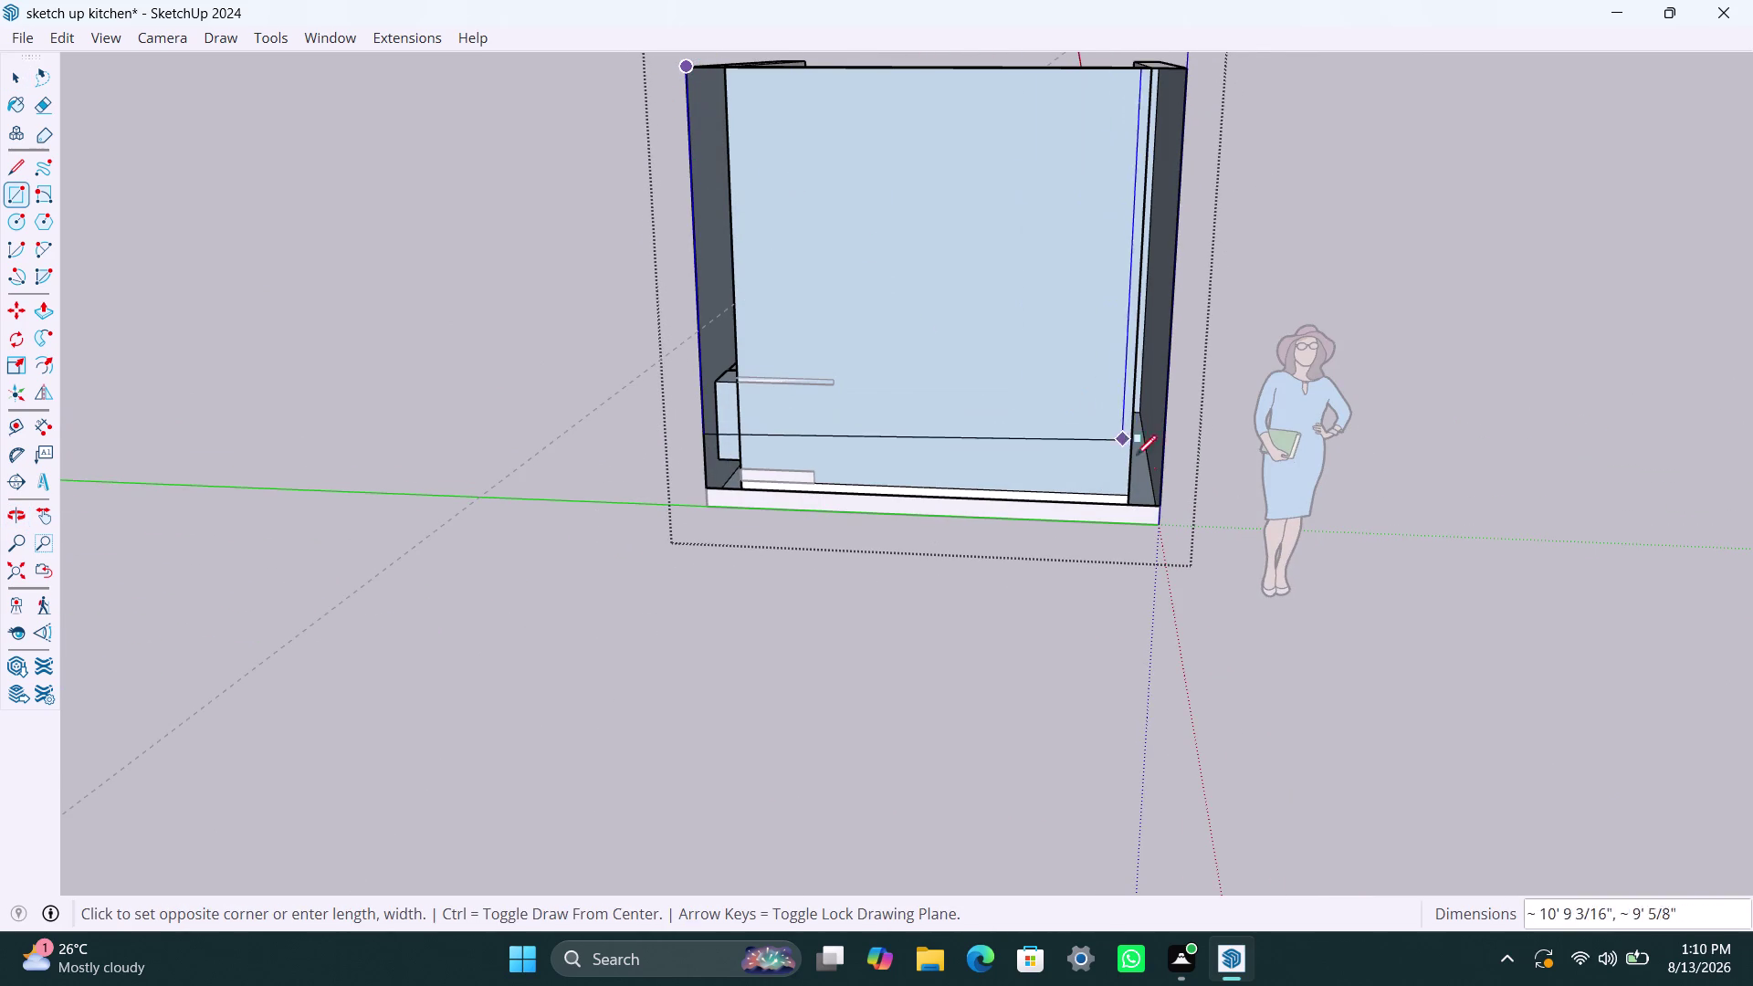
click(1163, 505)
key(space)
Select the new front wall face, apply a context-menu option, and view from the outer corner.
double_click(1013, 429)
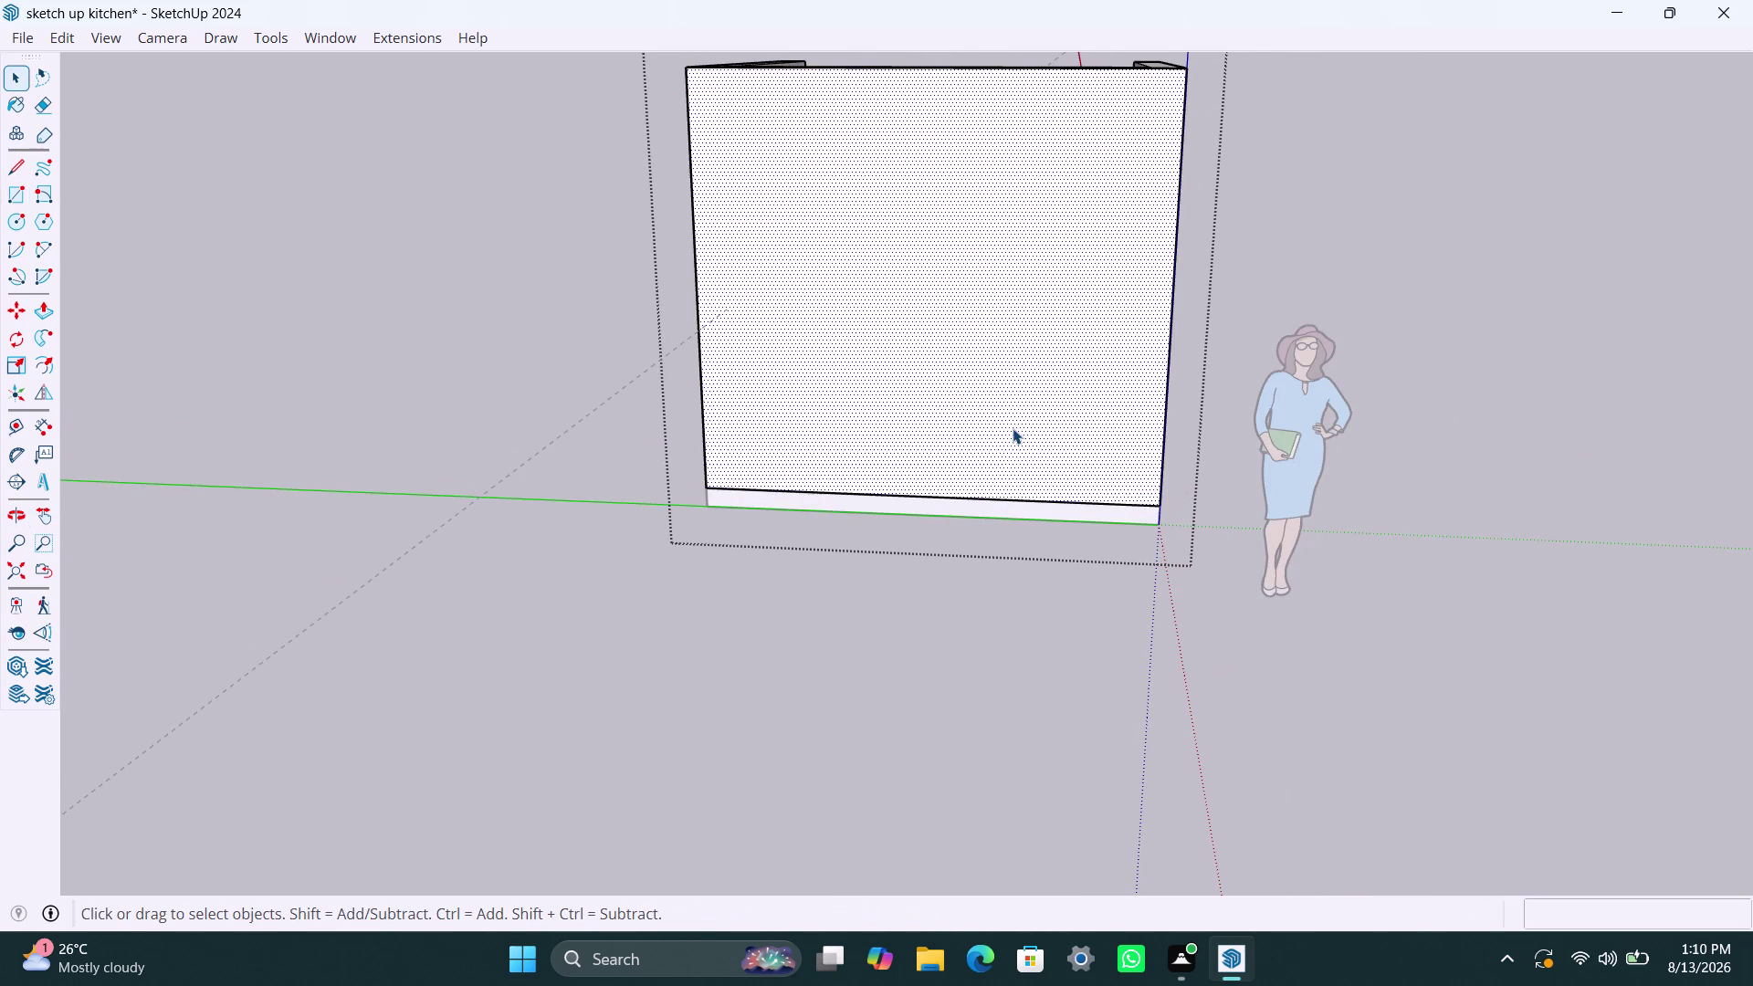
scroll(down, 3)
middle_drag(913, 304, 817, 539)
right_click(889, 359)
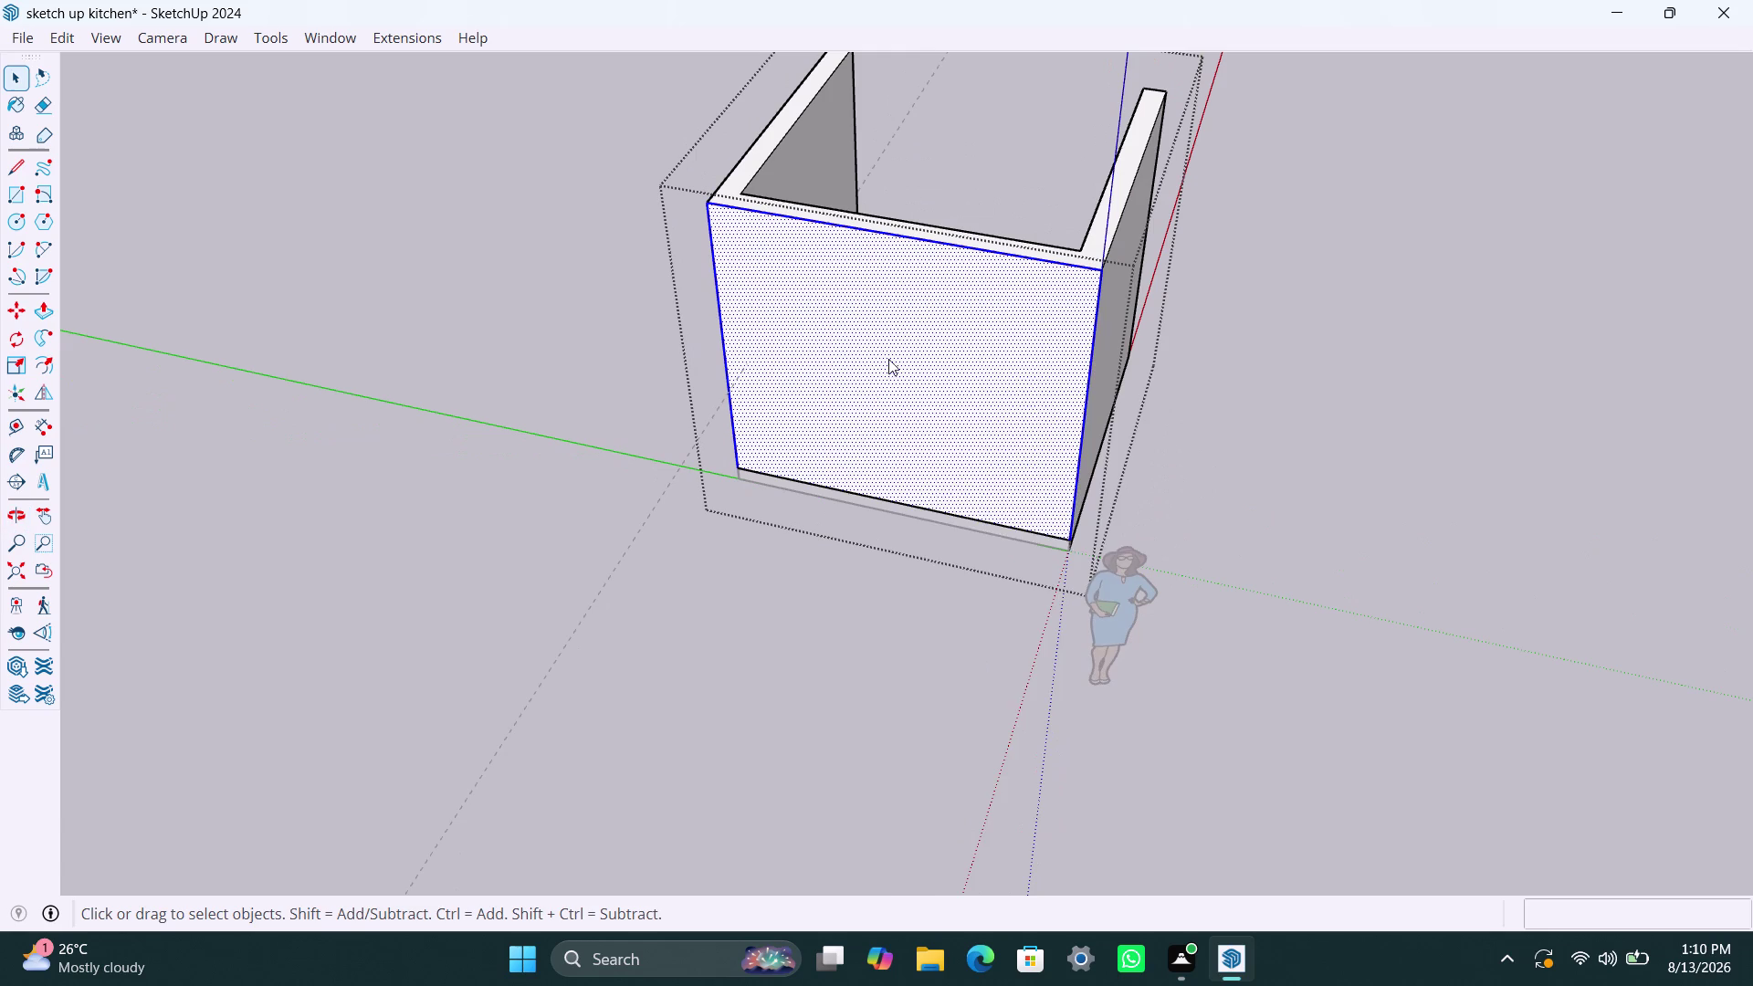
click(980, 586)
click(887, 464)
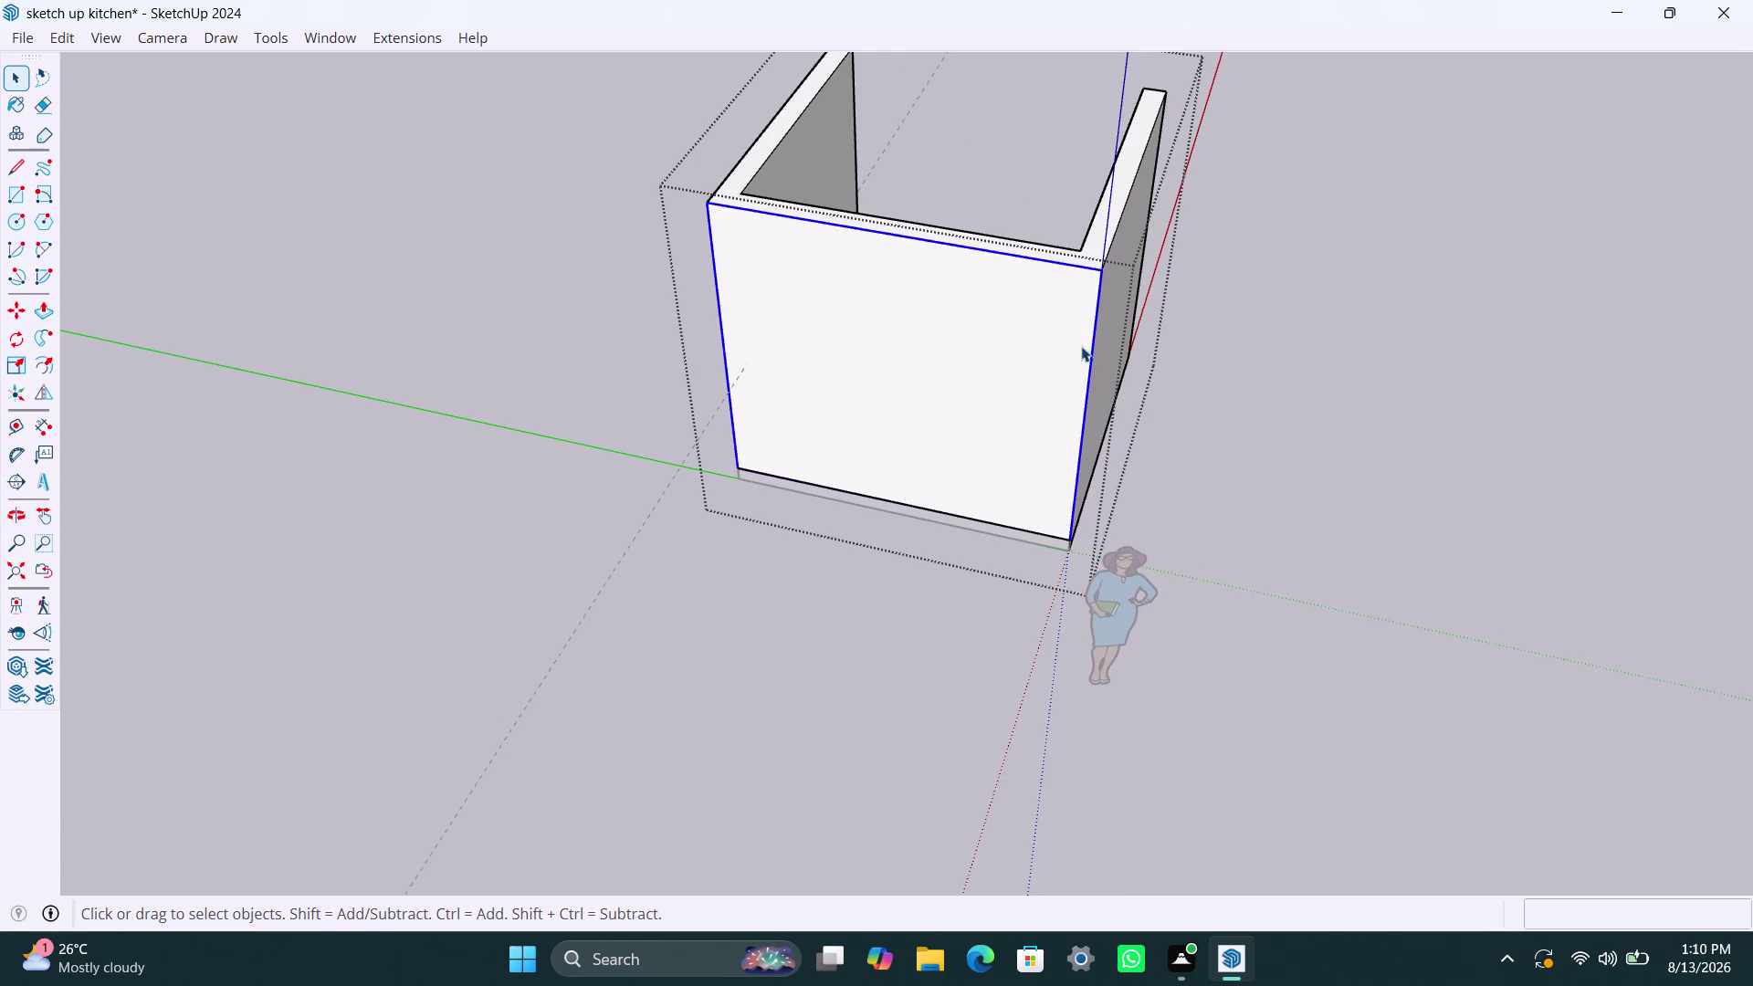
click(1109, 307)
click(1420, 389)
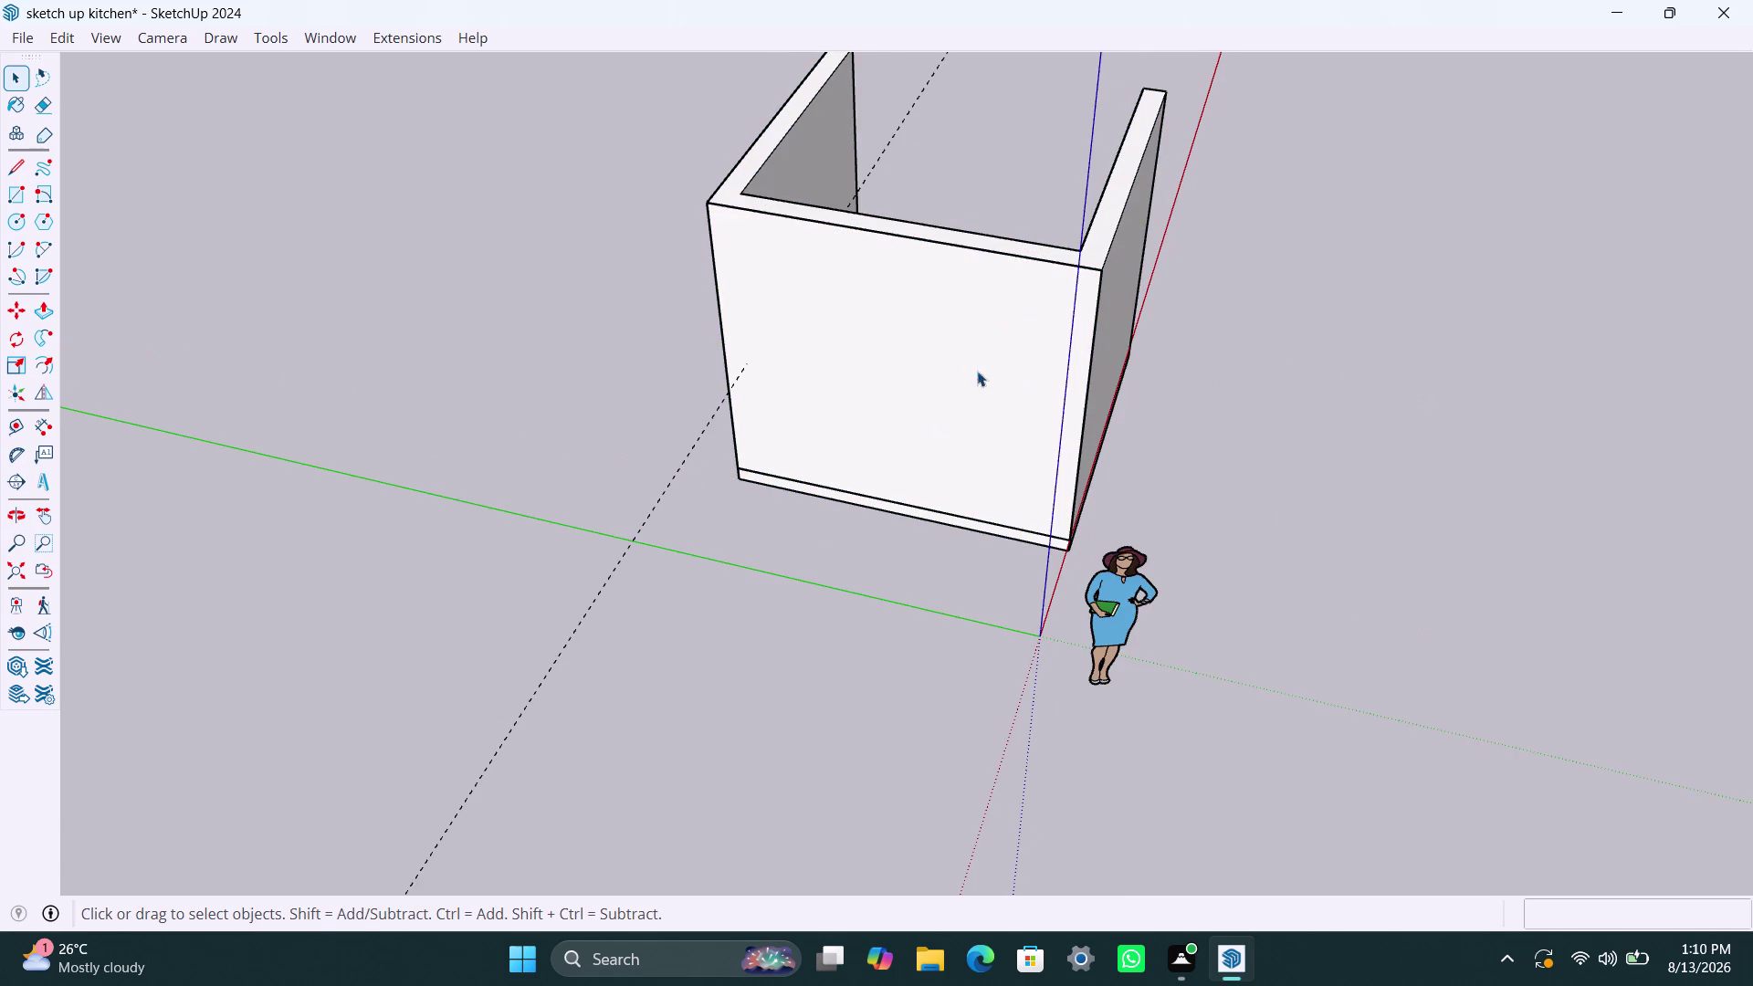
middle_drag(1003, 371, 499, 394)
click(896, 317)
Open the wall group for editing and briefly try pulling a wall top.
double_click(896, 317)
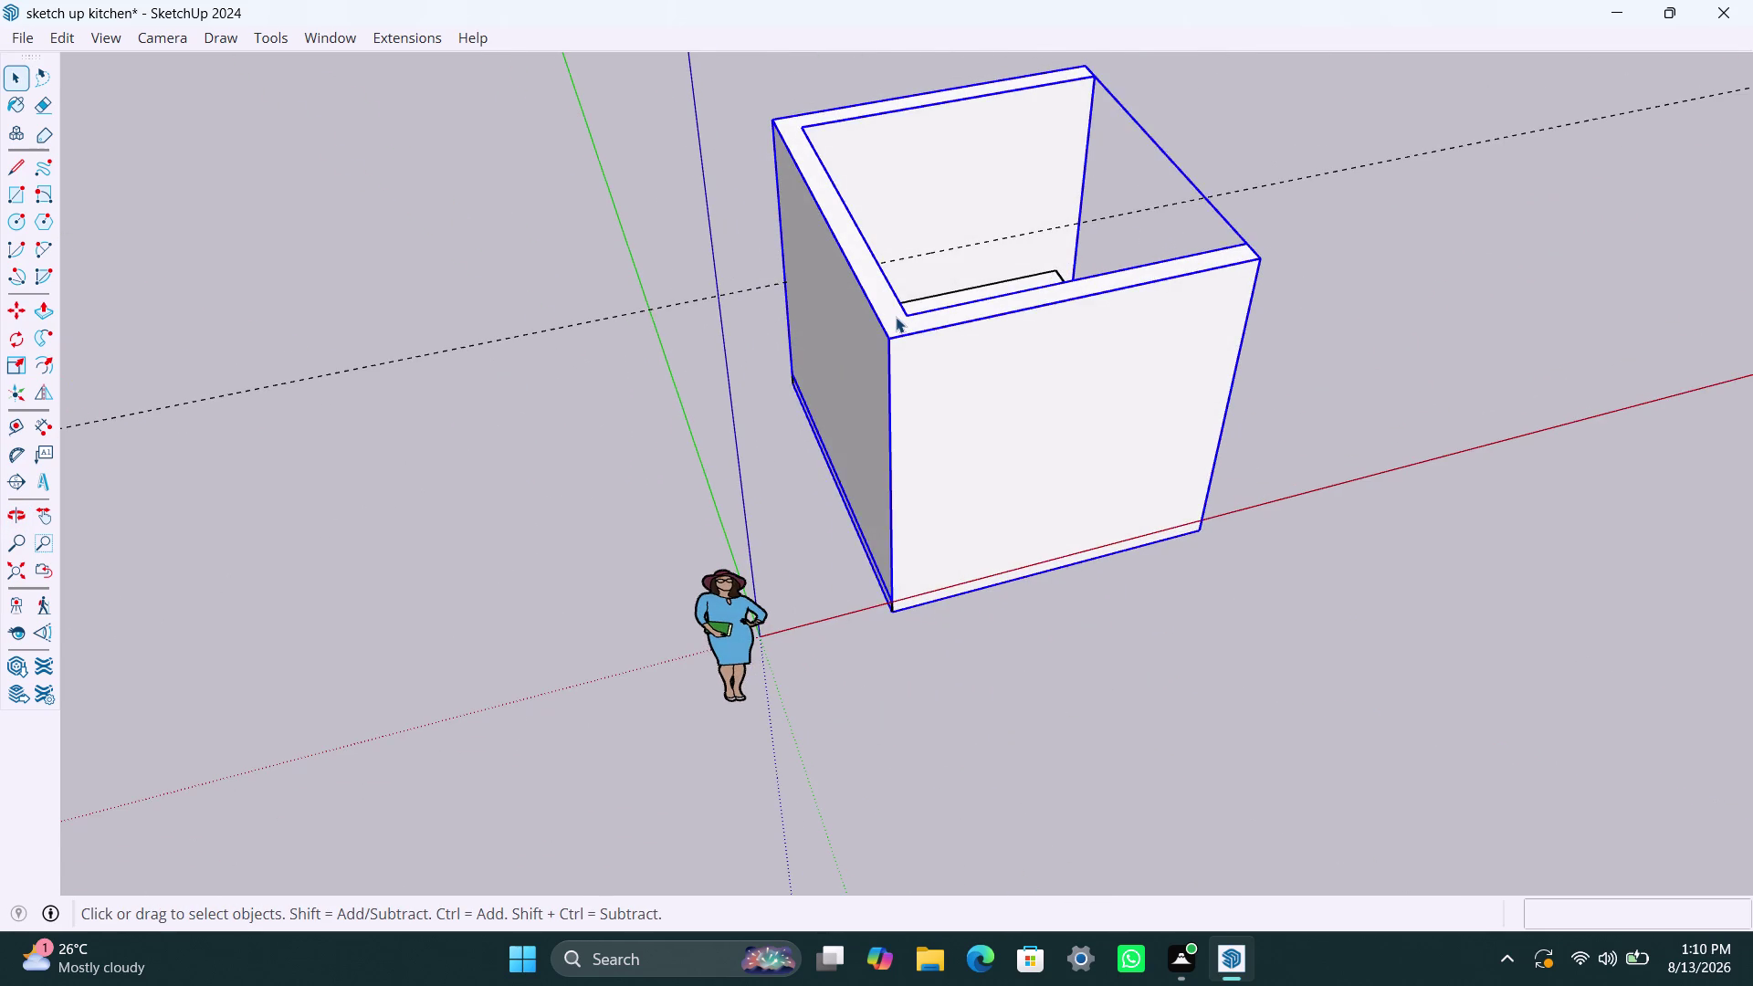
double_click(891, 317)
click(890, 315)
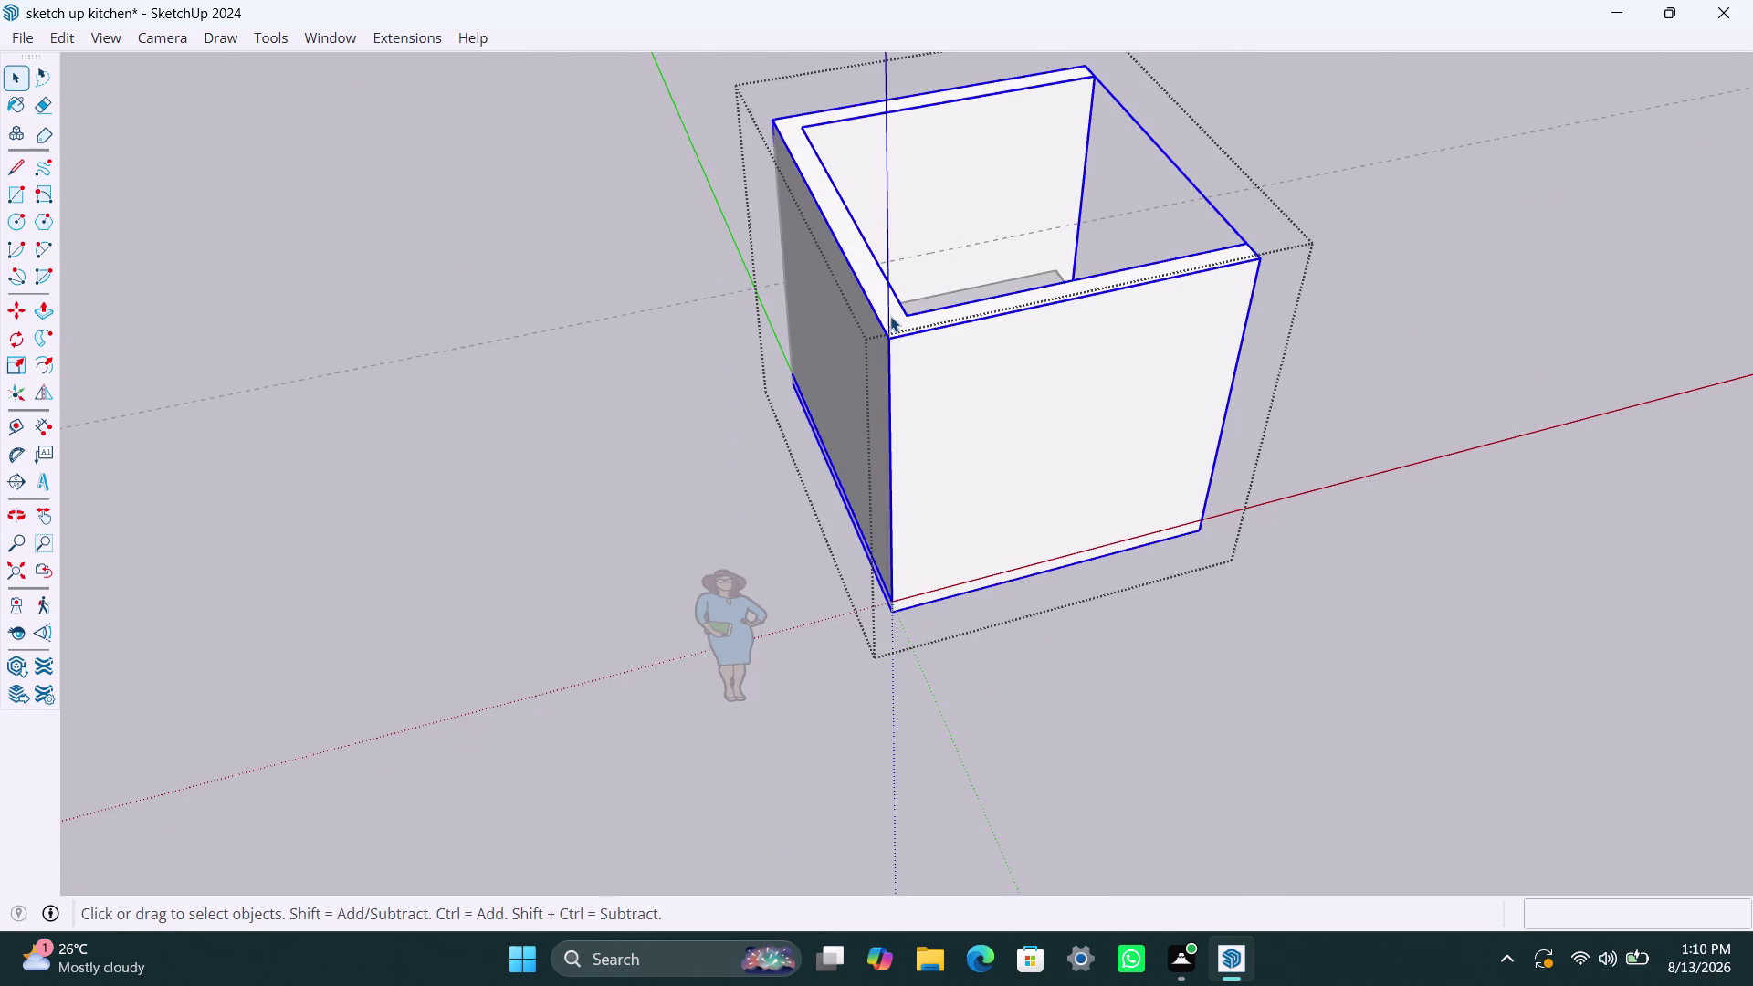
double_click(890, 316)
click(891, 316)
key(p)
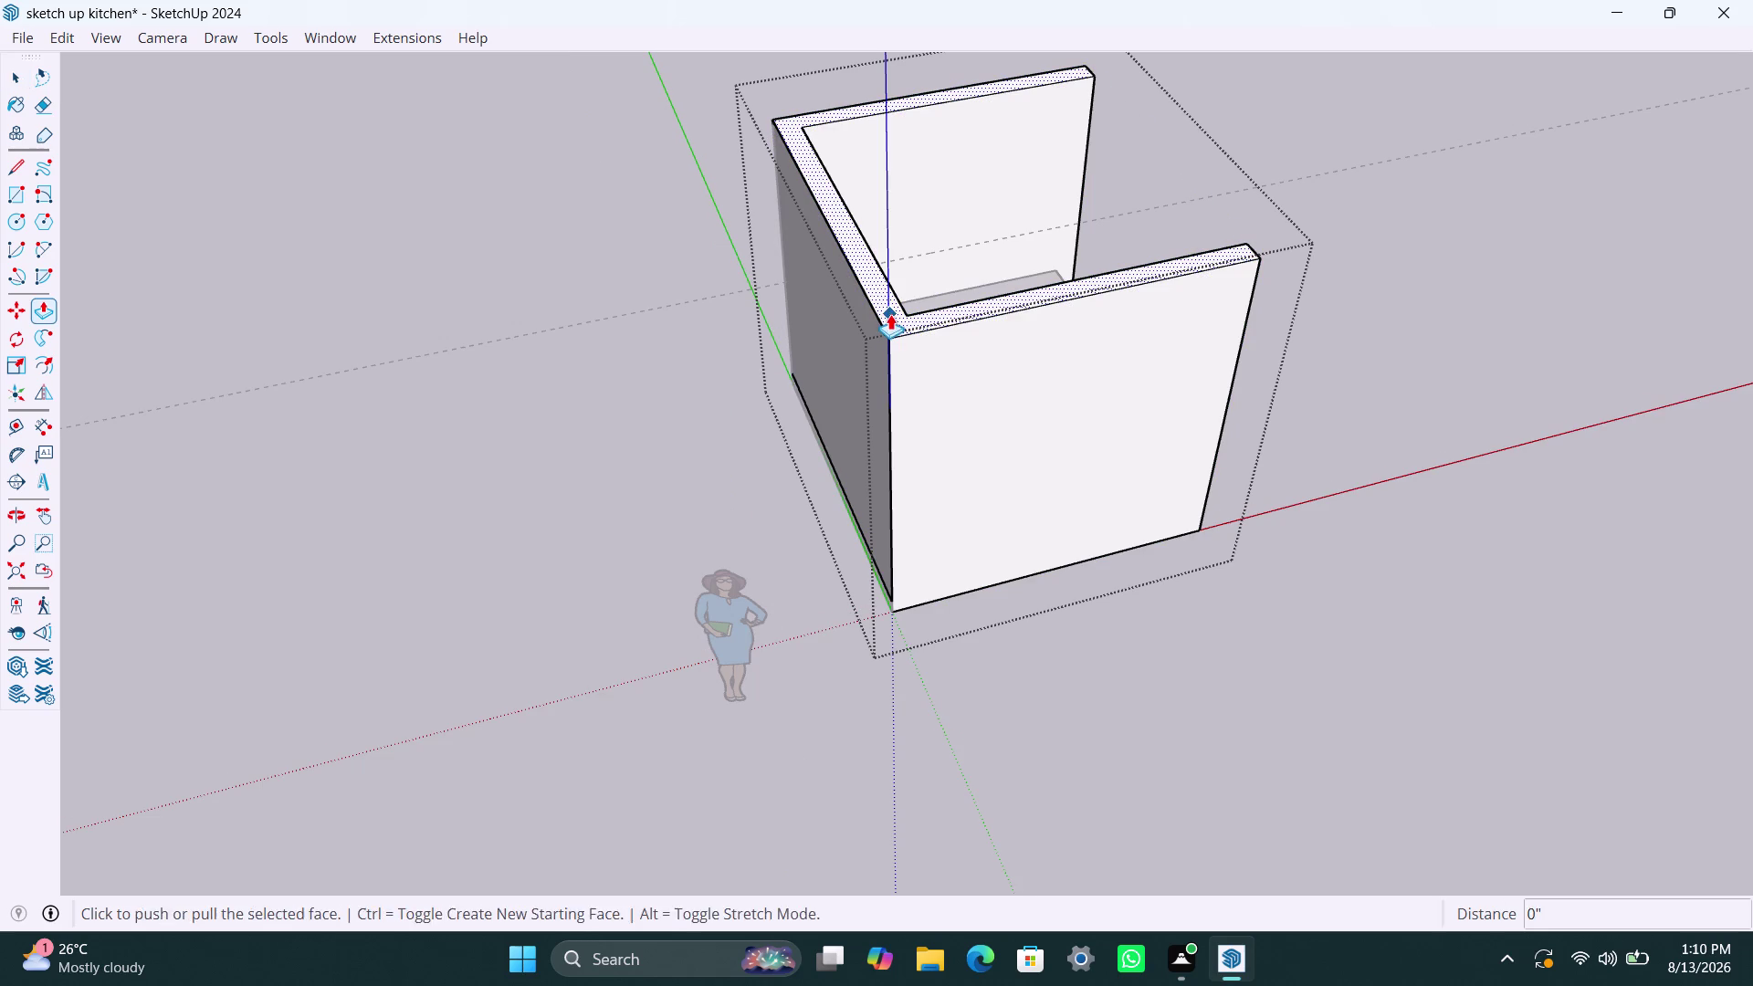
click(890, 313)
key(Escape)
Select the faulty wall top face with its edges and delete it.
scroll(down, 3)
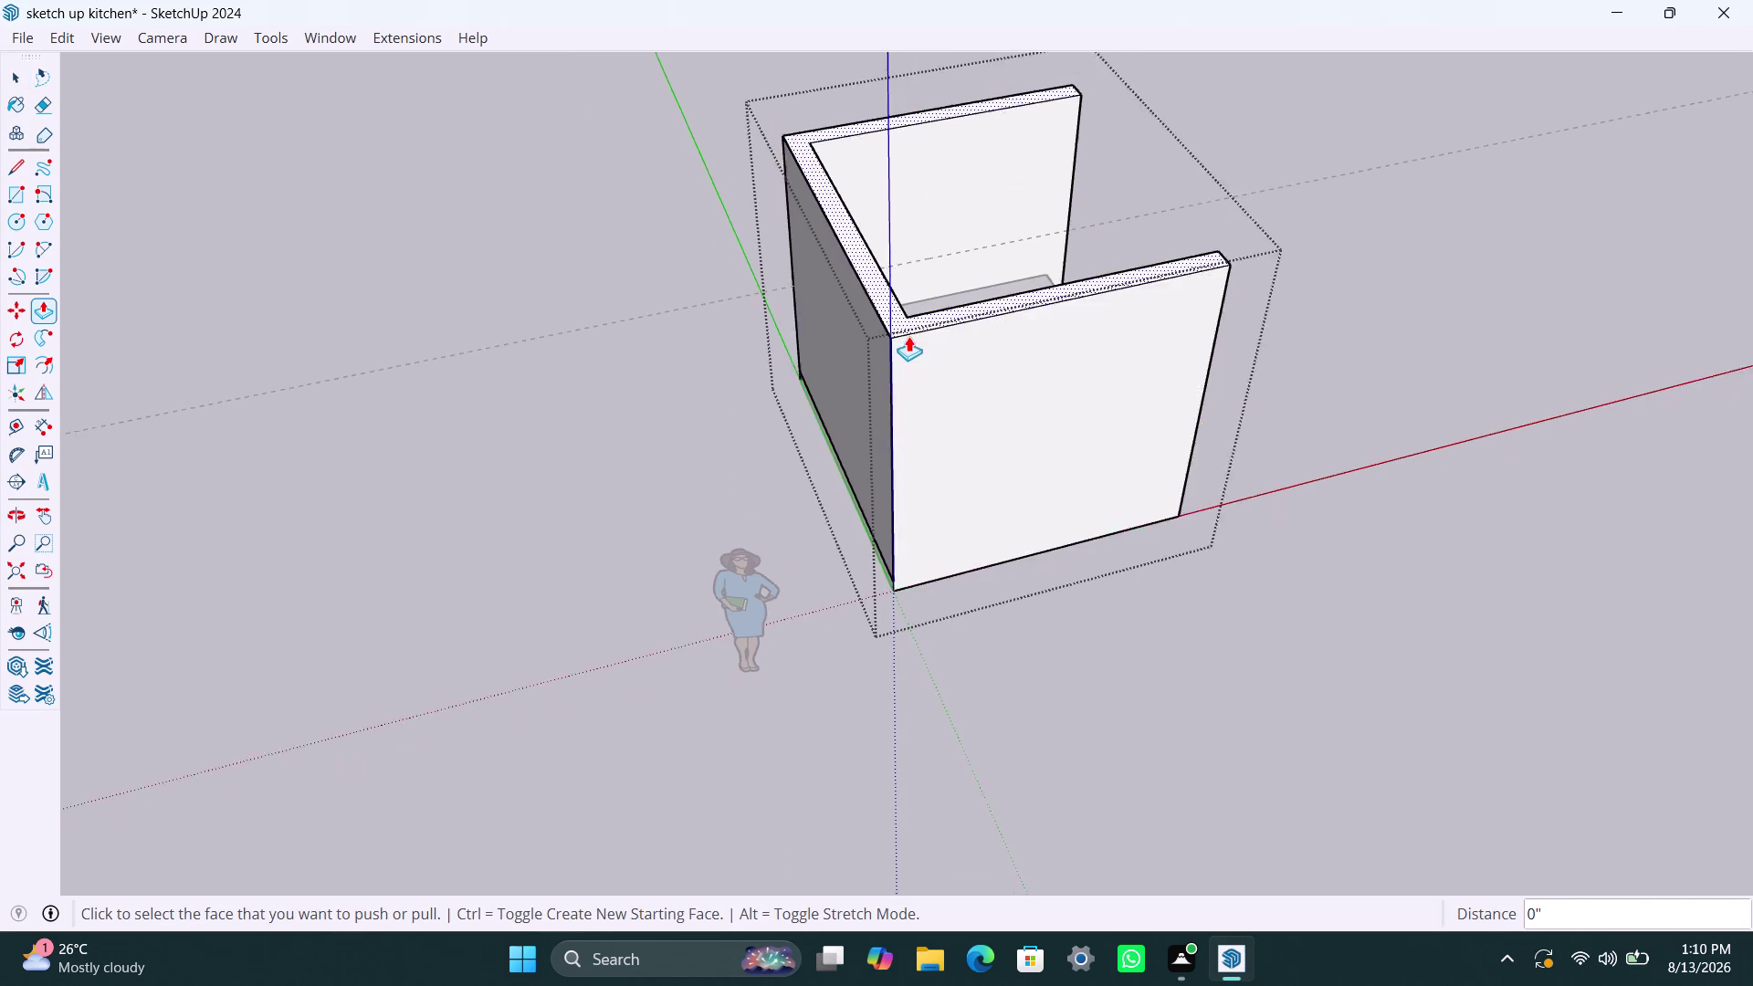
scroll(down, 3)
middle_drag(926, 403, 429, 428)
key(space)
scroll(up, 3)
key(space)
key(space)
middle_drag(740, 355, 808, 482)
scroll(up, 3)
click(794, 413)
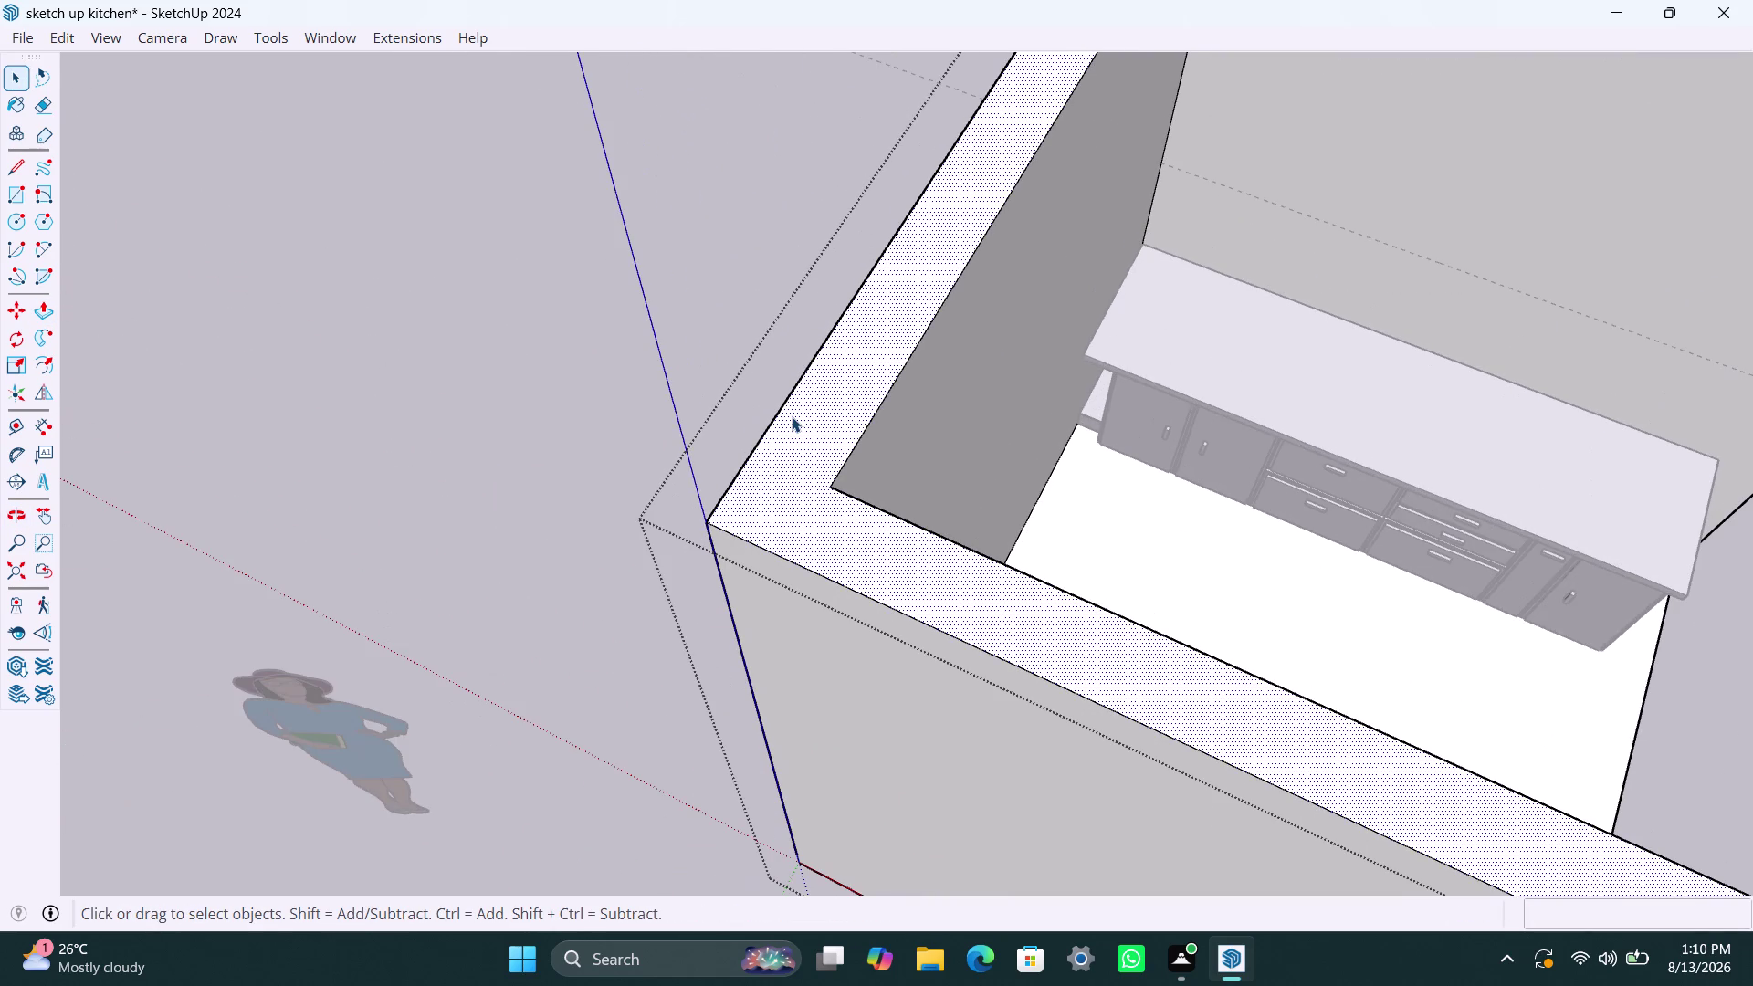
click(781, 419)
double_click(778, 419)
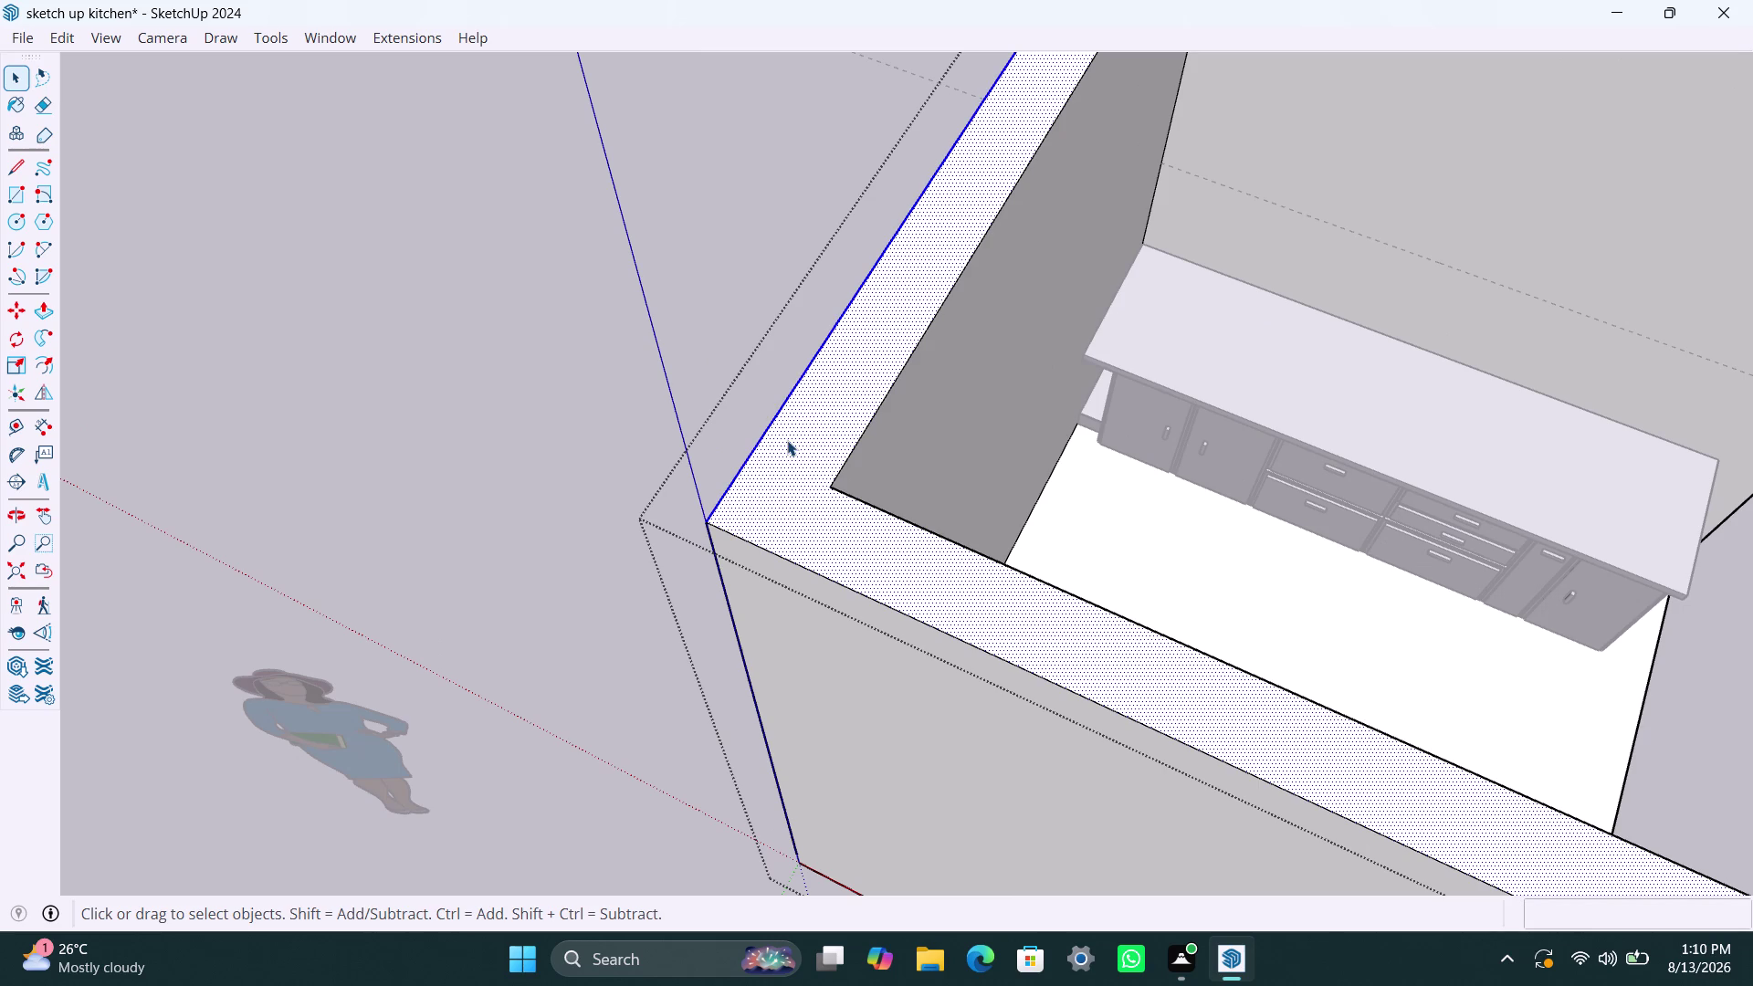
key(Delete)
Draw a line between the back wall's top corners to close its top face.
scroll(down, 3)
middle_drag(787, 468, 428, 491)
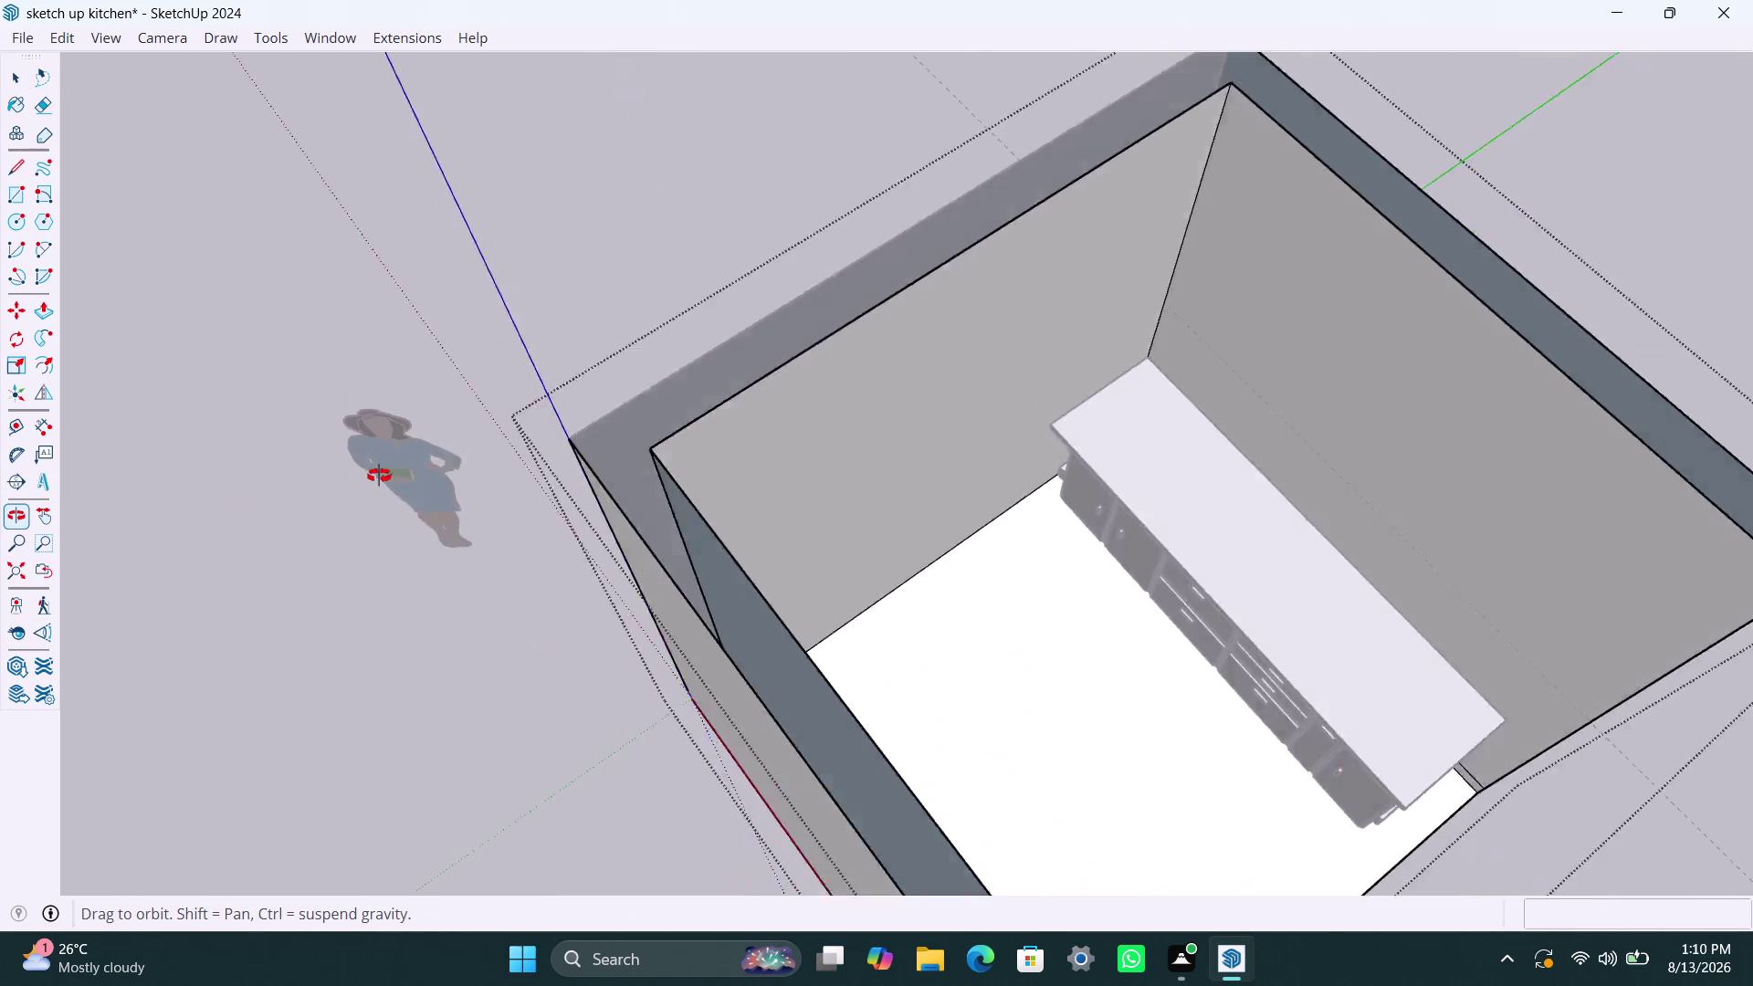
middle_drag(428, 491, 367, 471)
scroll(down, 3)
middle_drag(568, 492, 392, 383)
key(space)
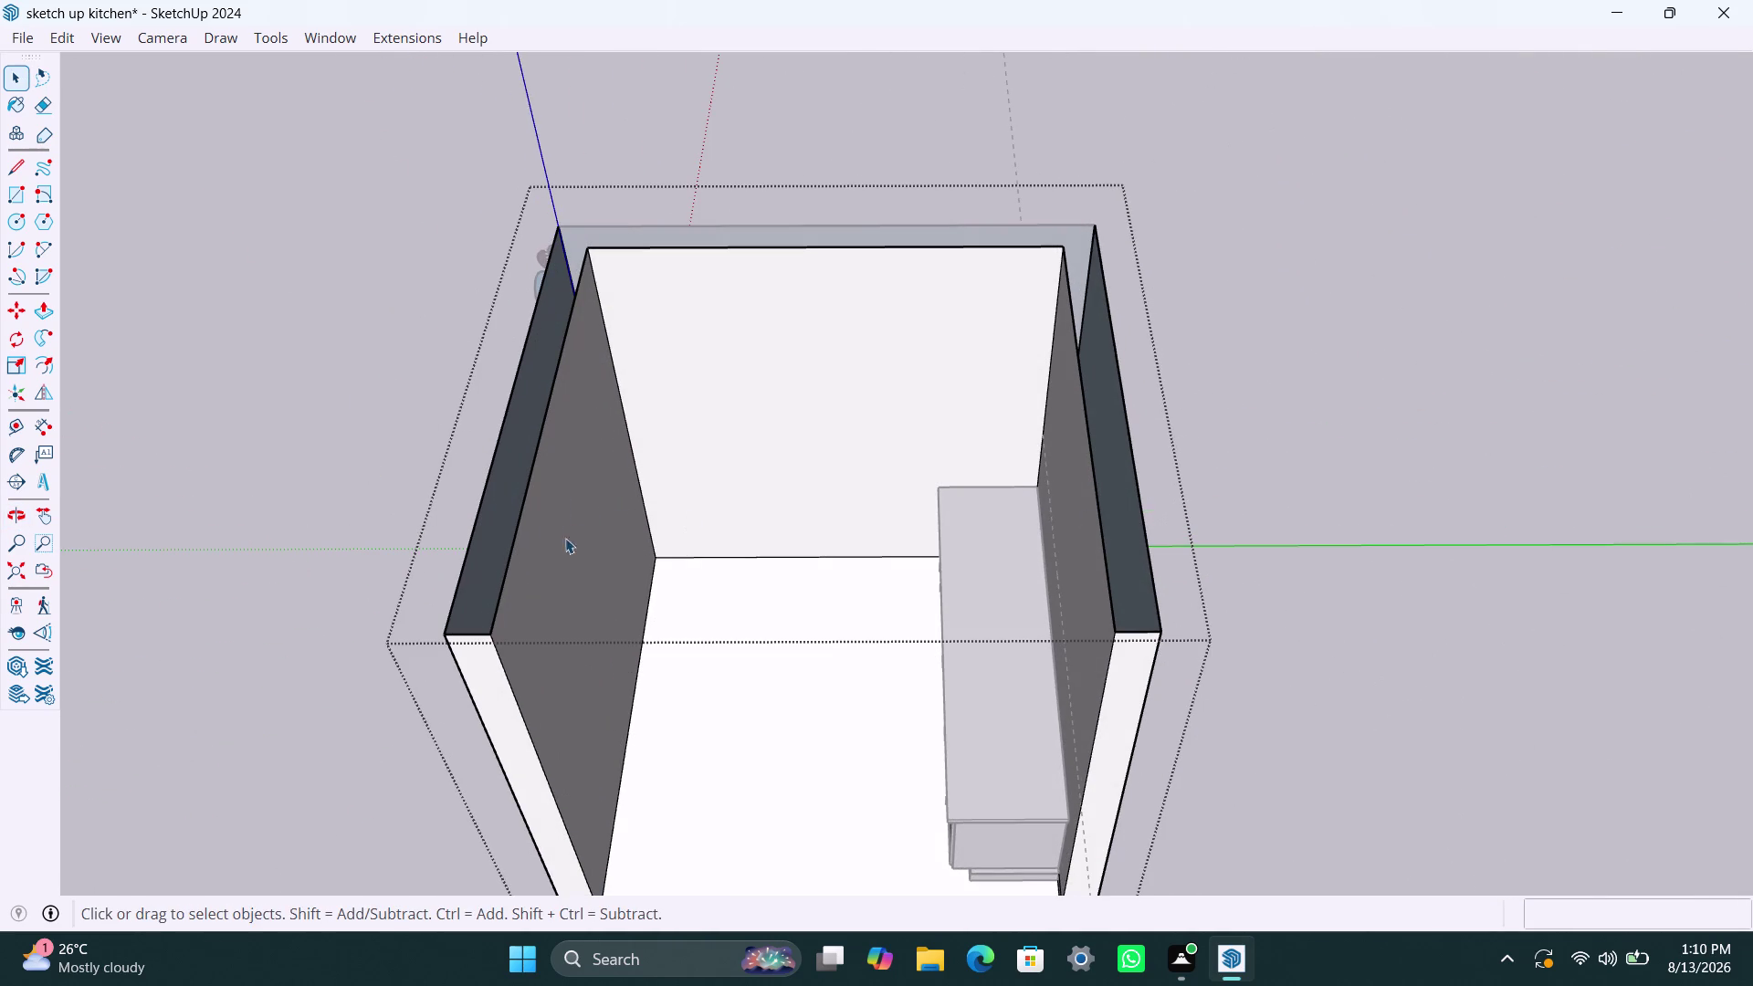
key(r)
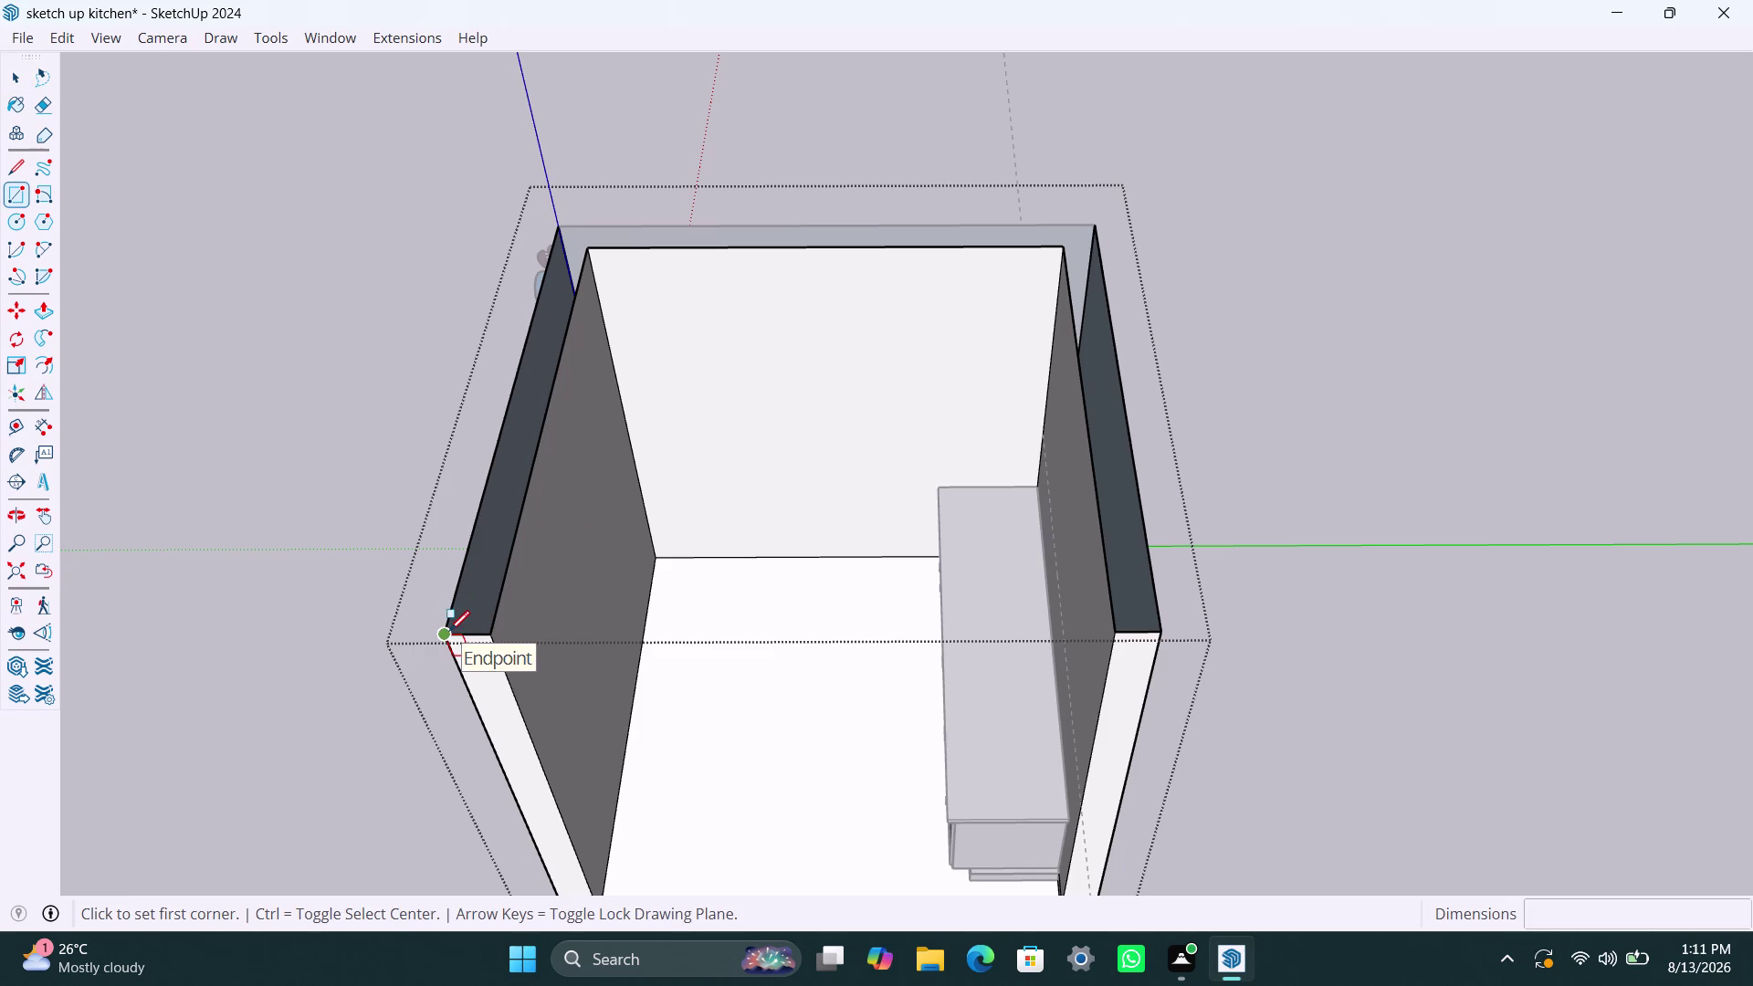
key(l)
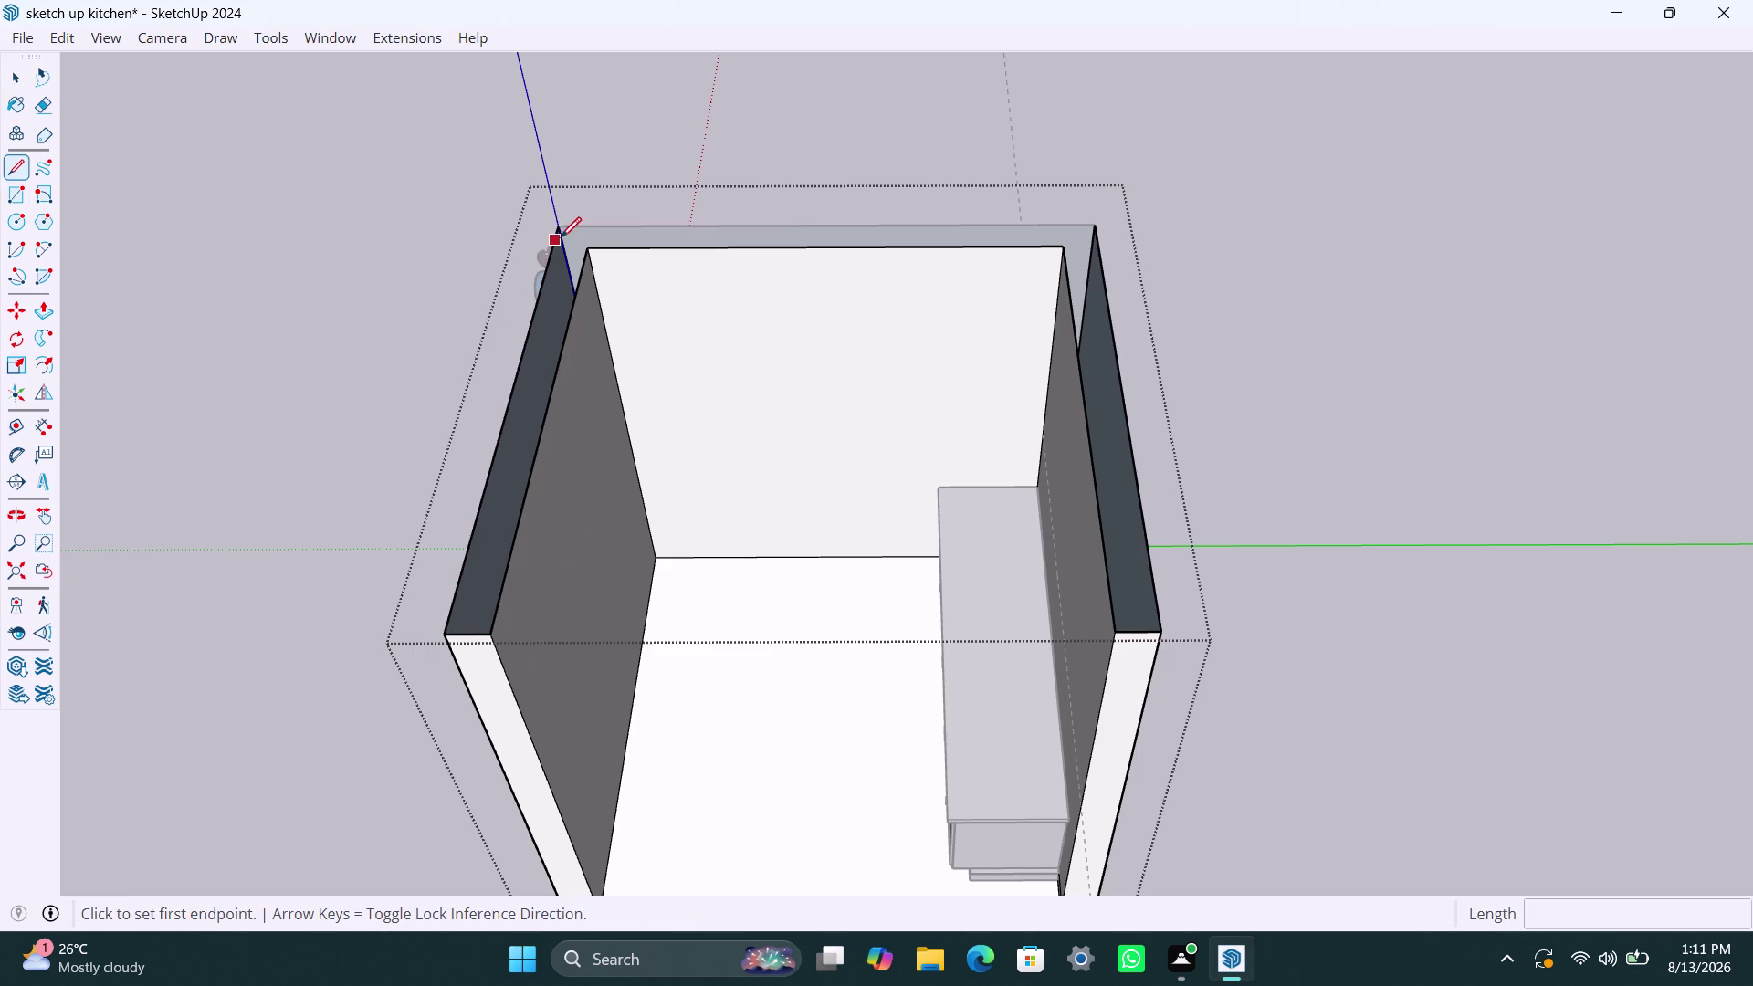
click(561, 229)
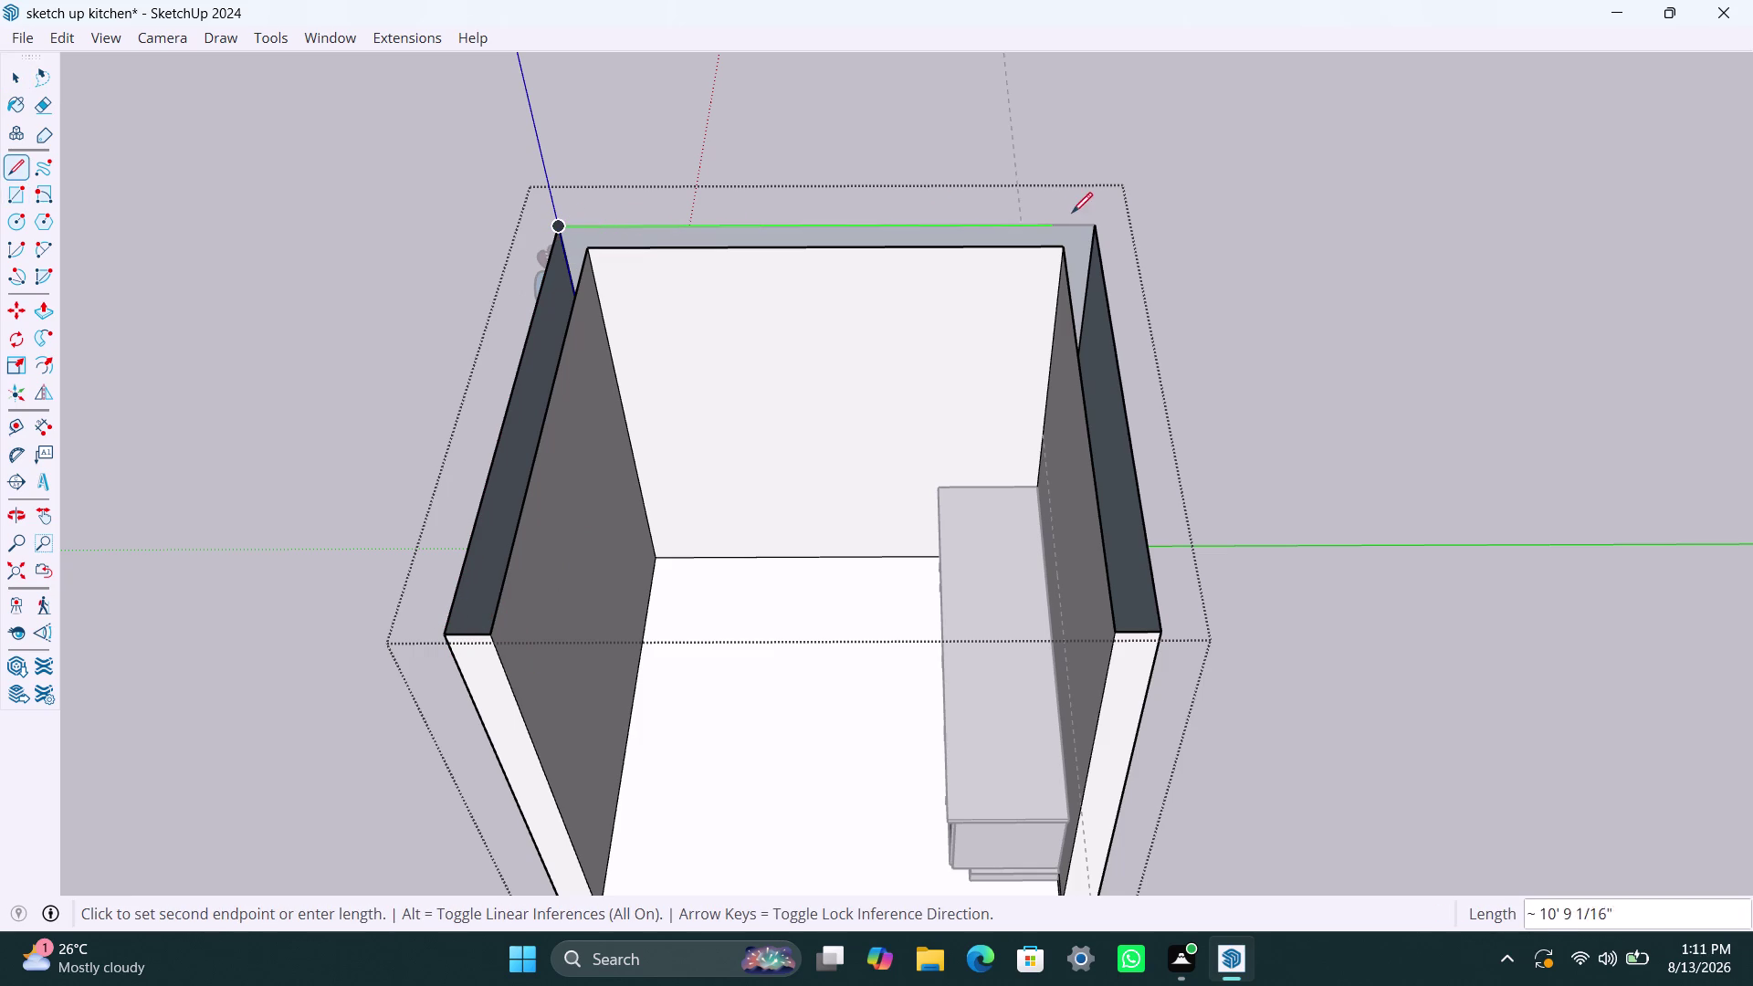
click(1099, 222)
key(space)
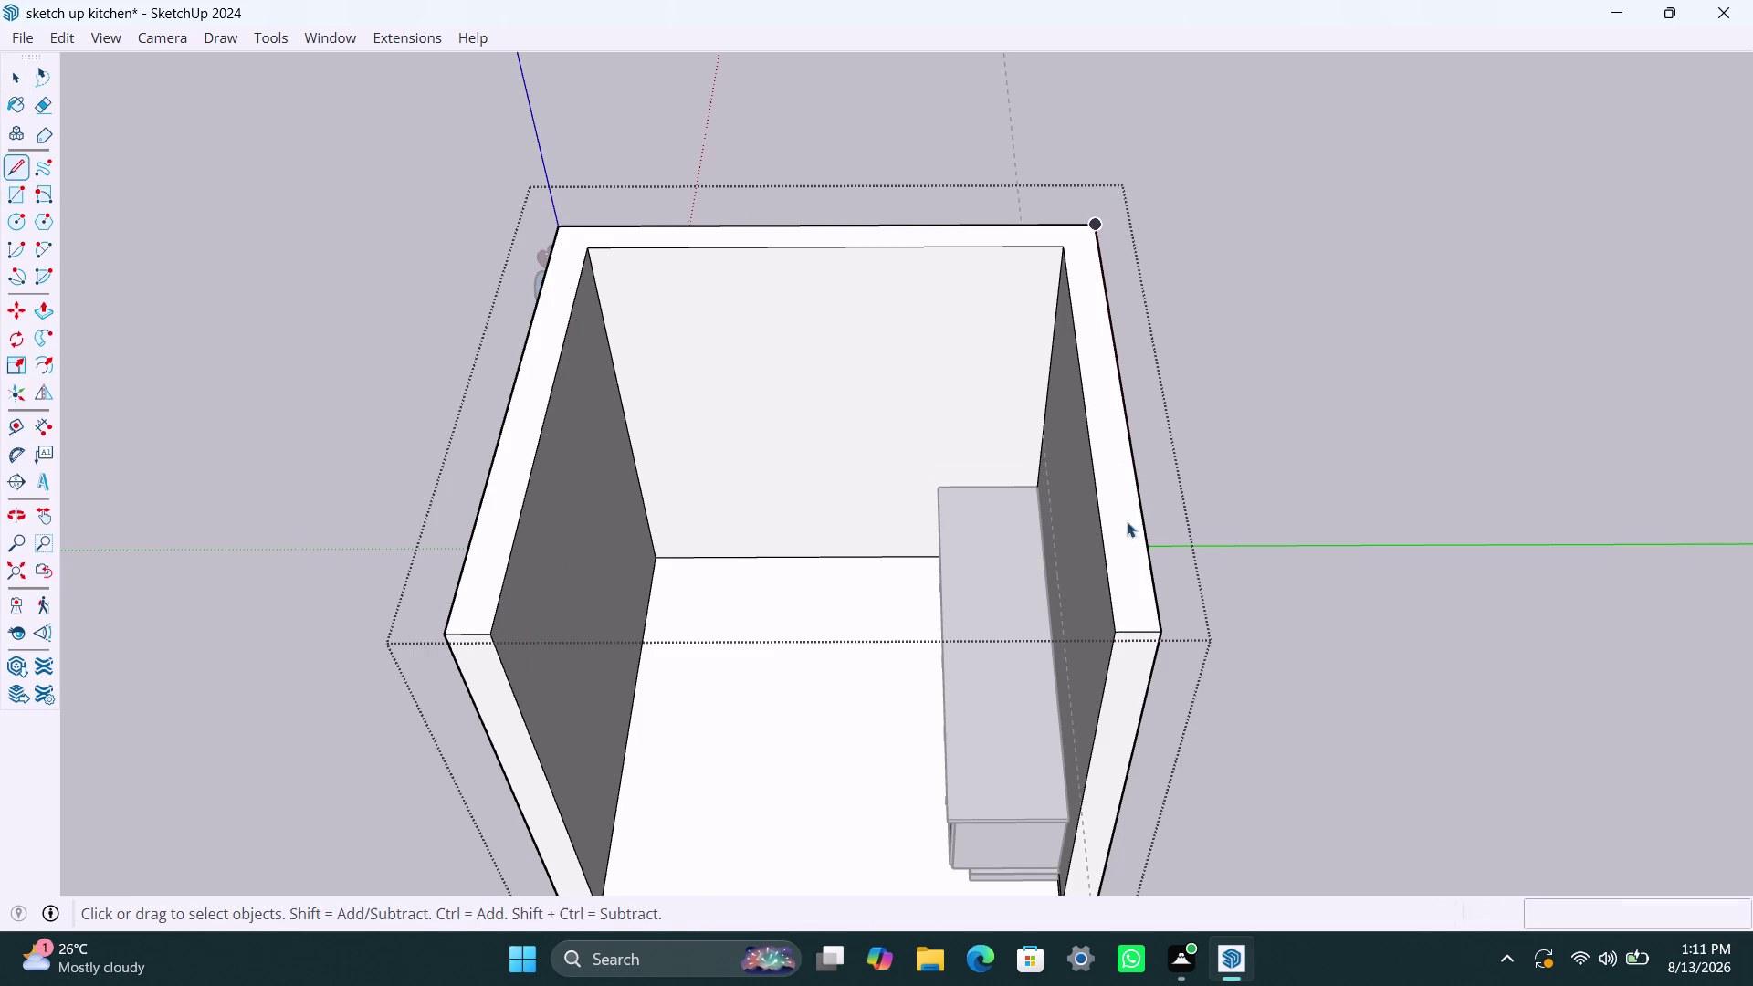
Check the new wall top with Push/Pull, clear the selection, and view from above.
click(1129, 519)
key(p)
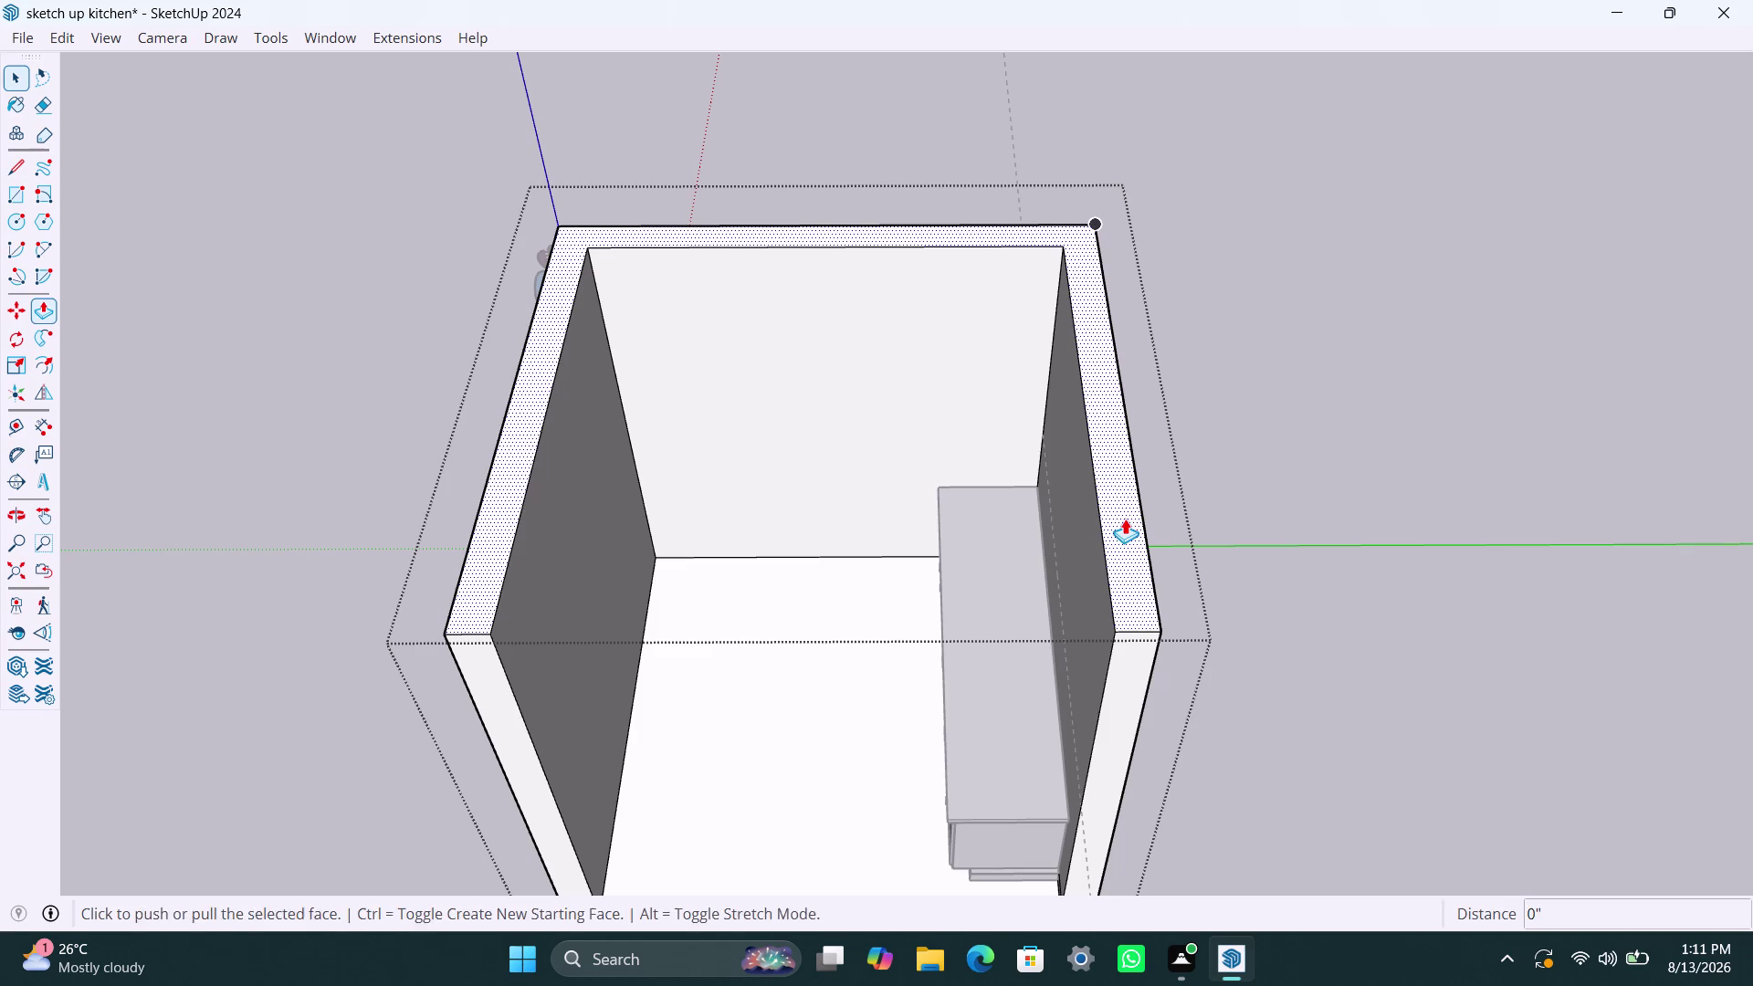
click(1124, 518)
key(space)
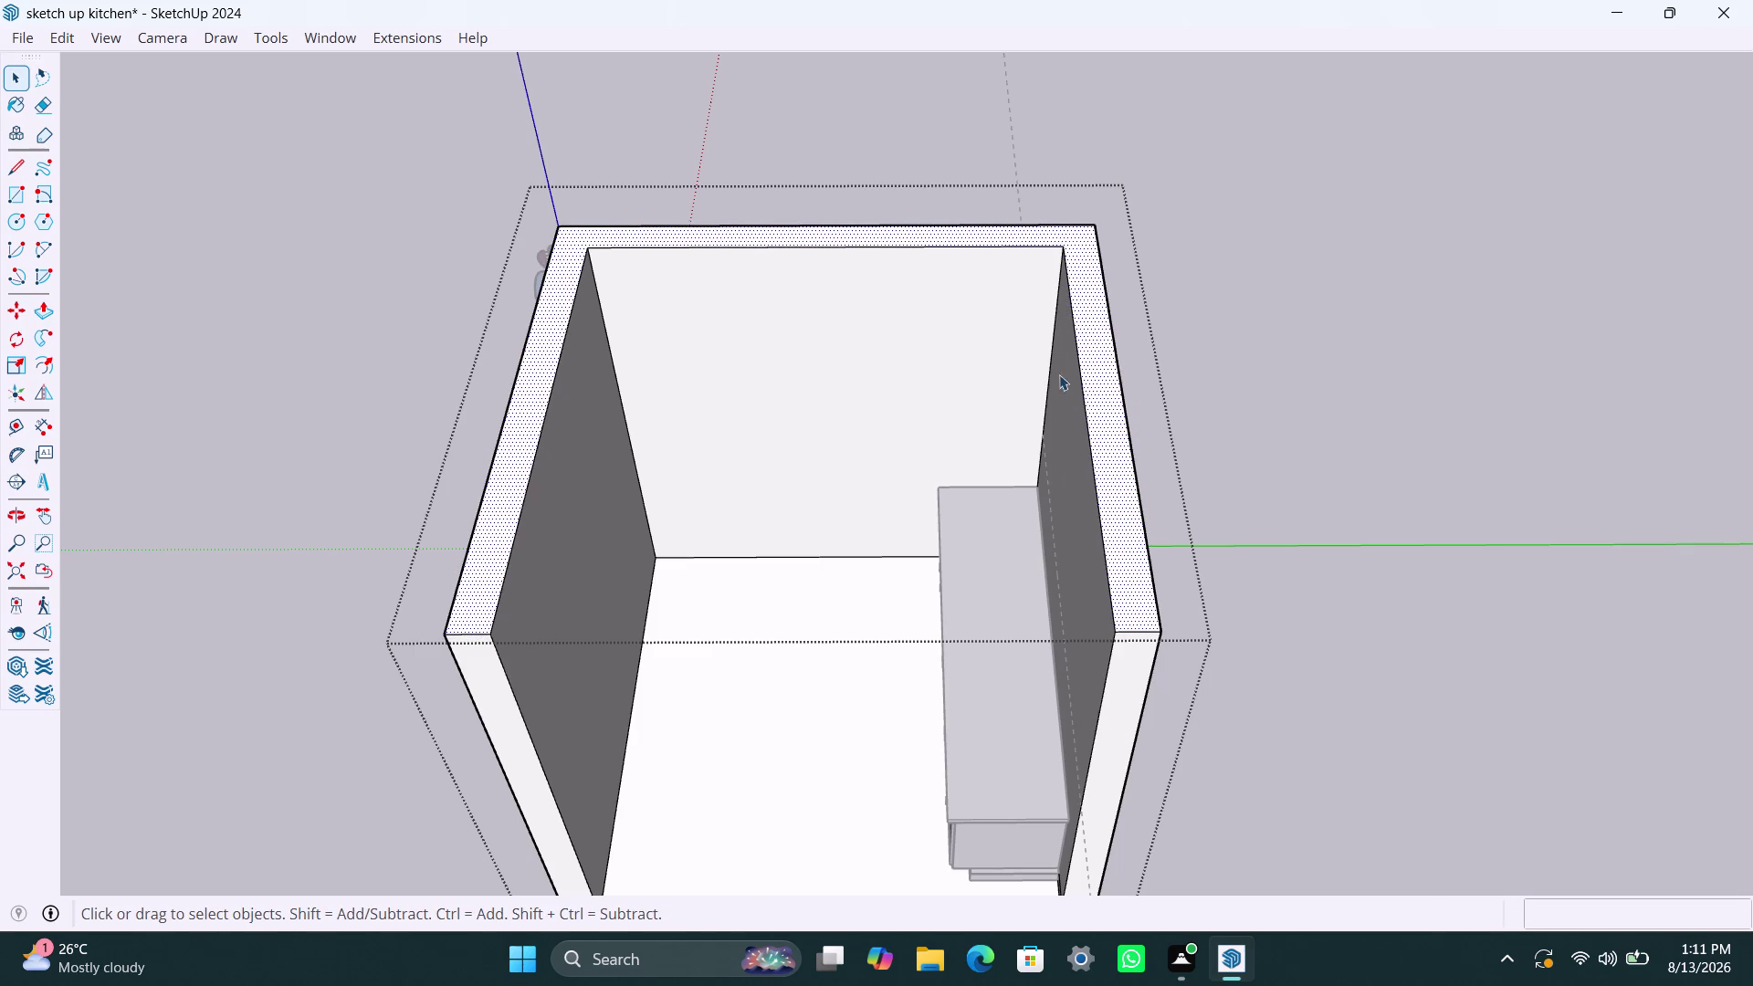
click(970, 224)
scroll(down, 3)
middle_drag(1227, 344, 1187, 392)
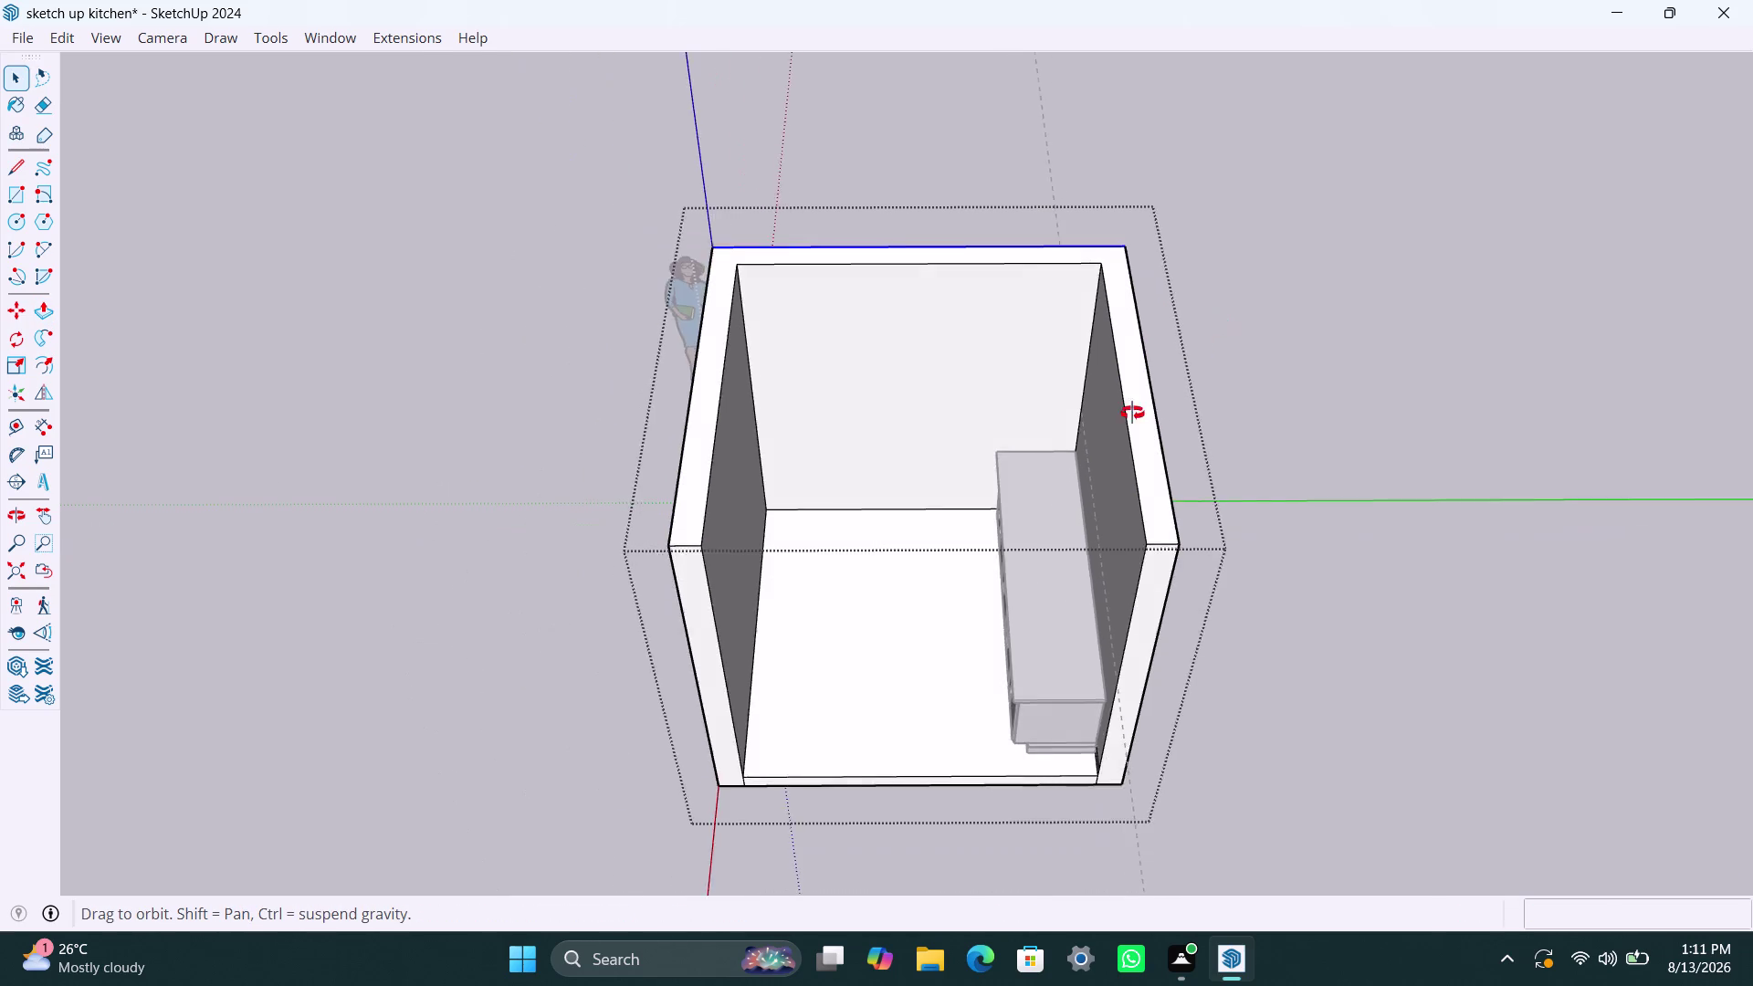
middle_drag(1188, 392, 0, 254)
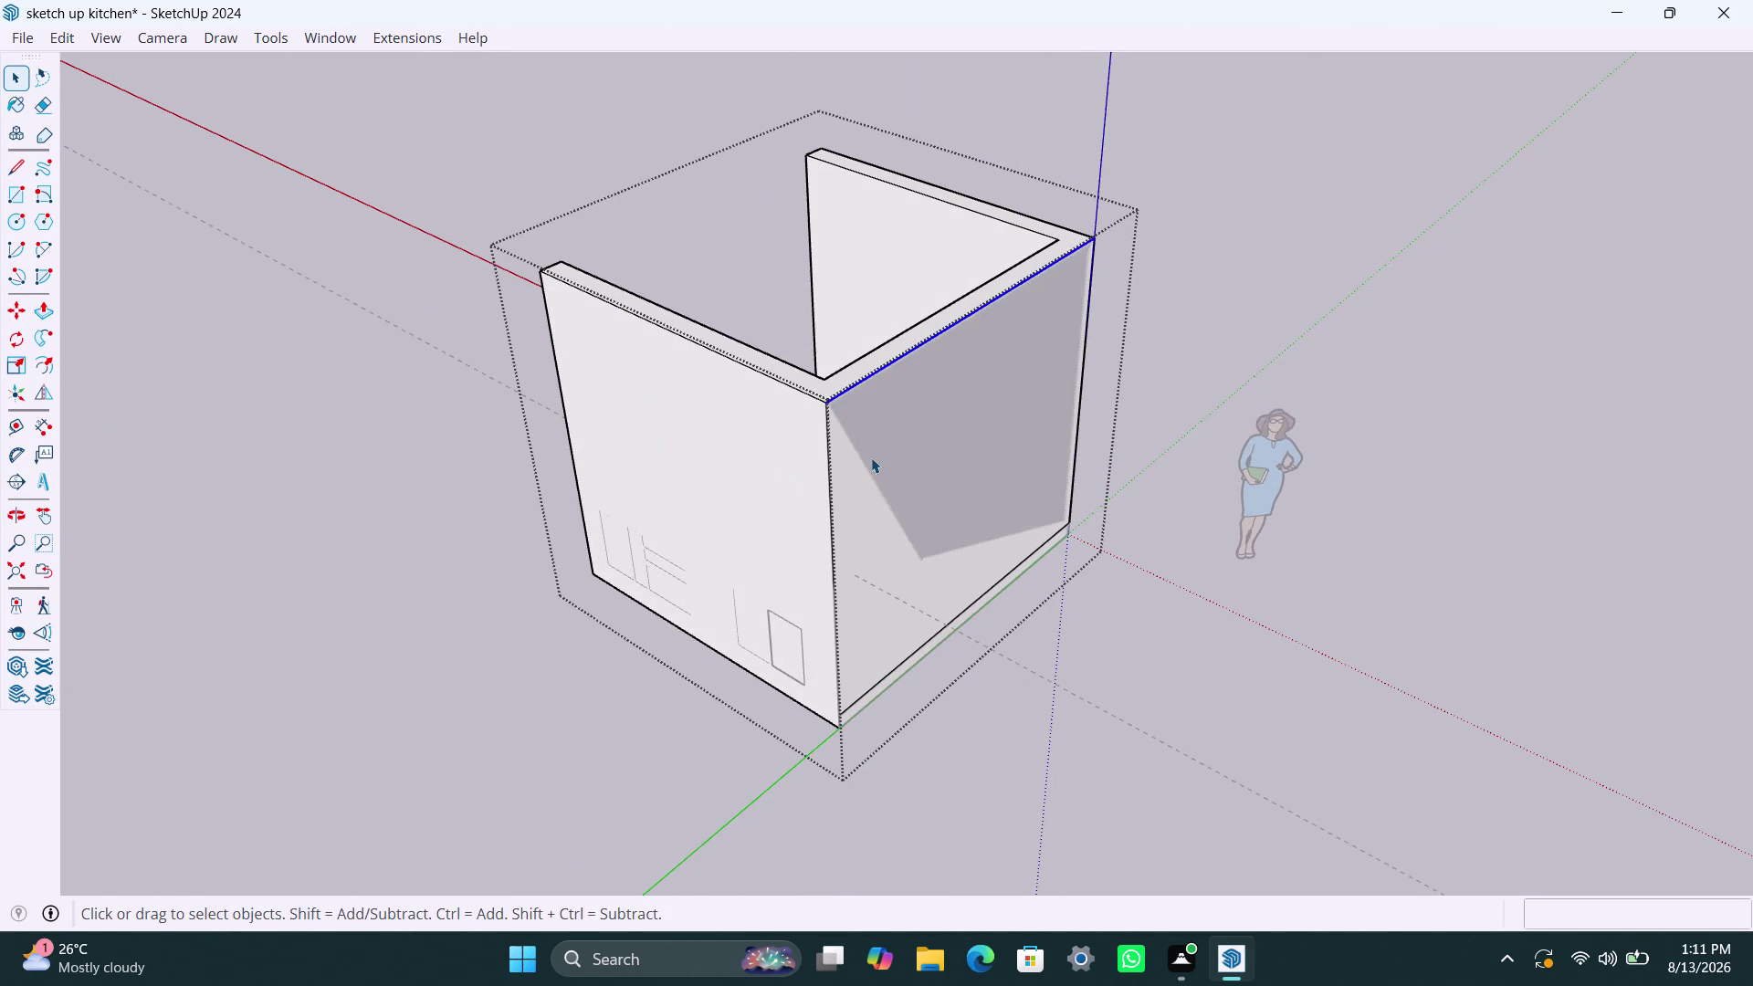
click(872, 457)
key(Delete)
click(911, 503)
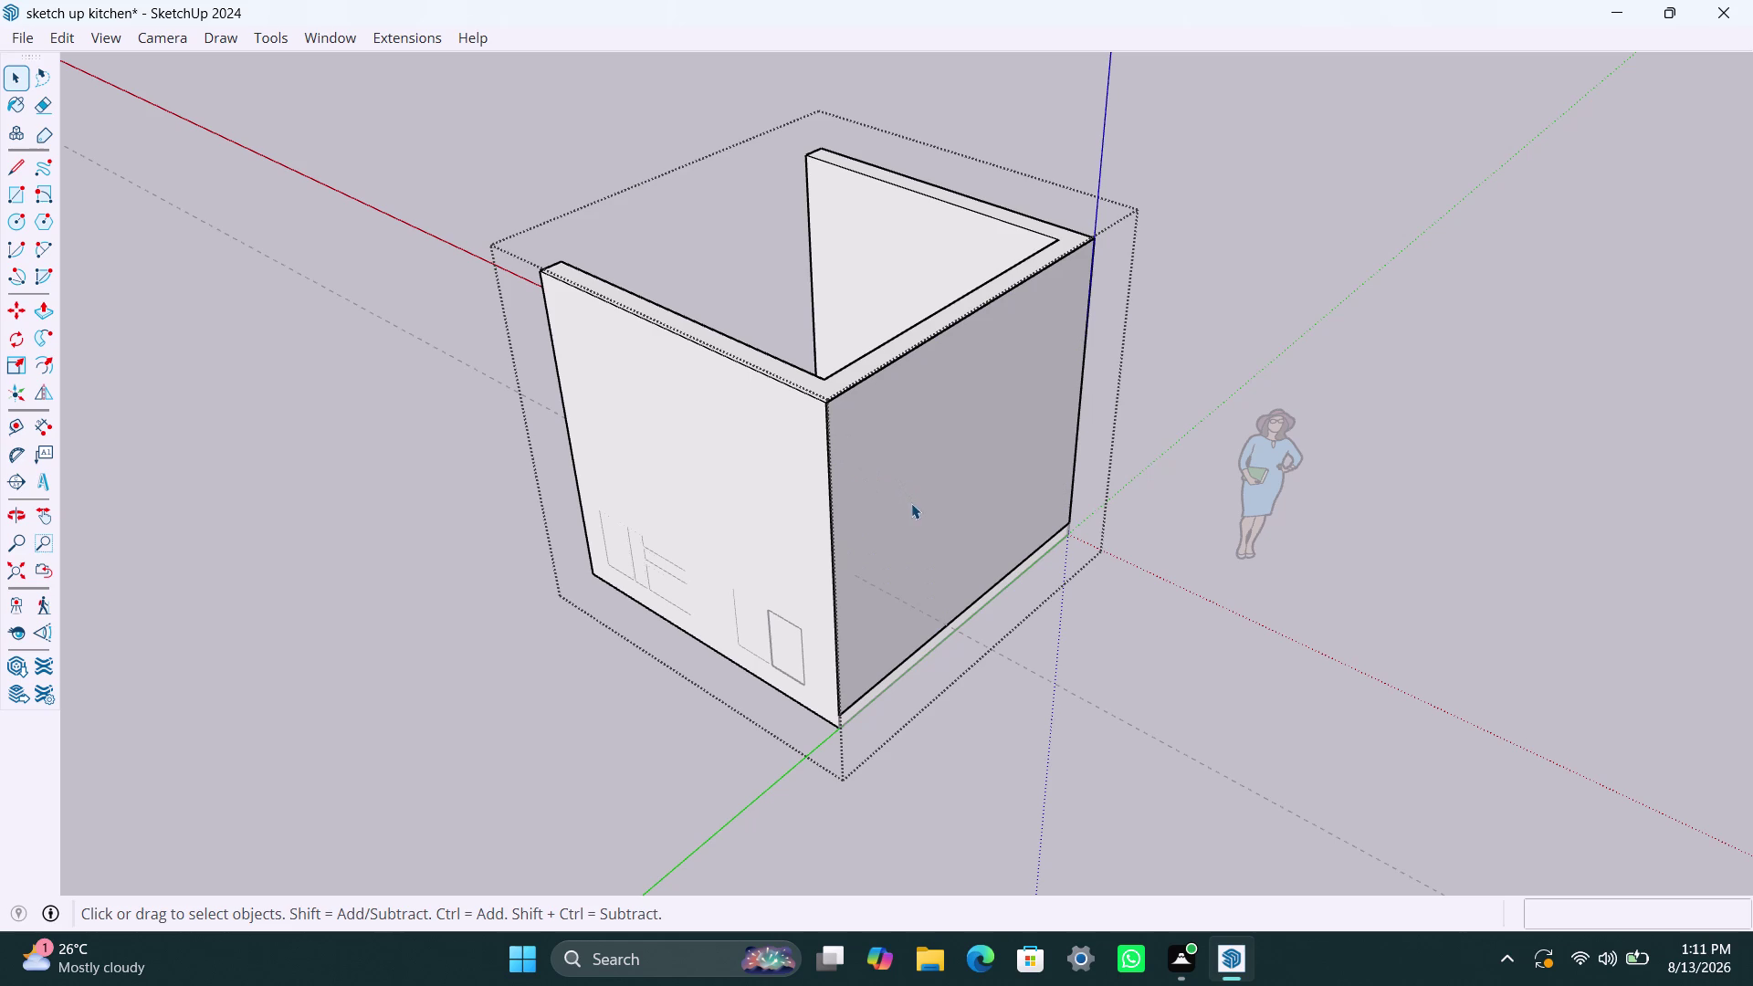
click(1301, 304)
click(1010, 443)
click(1259, 274)
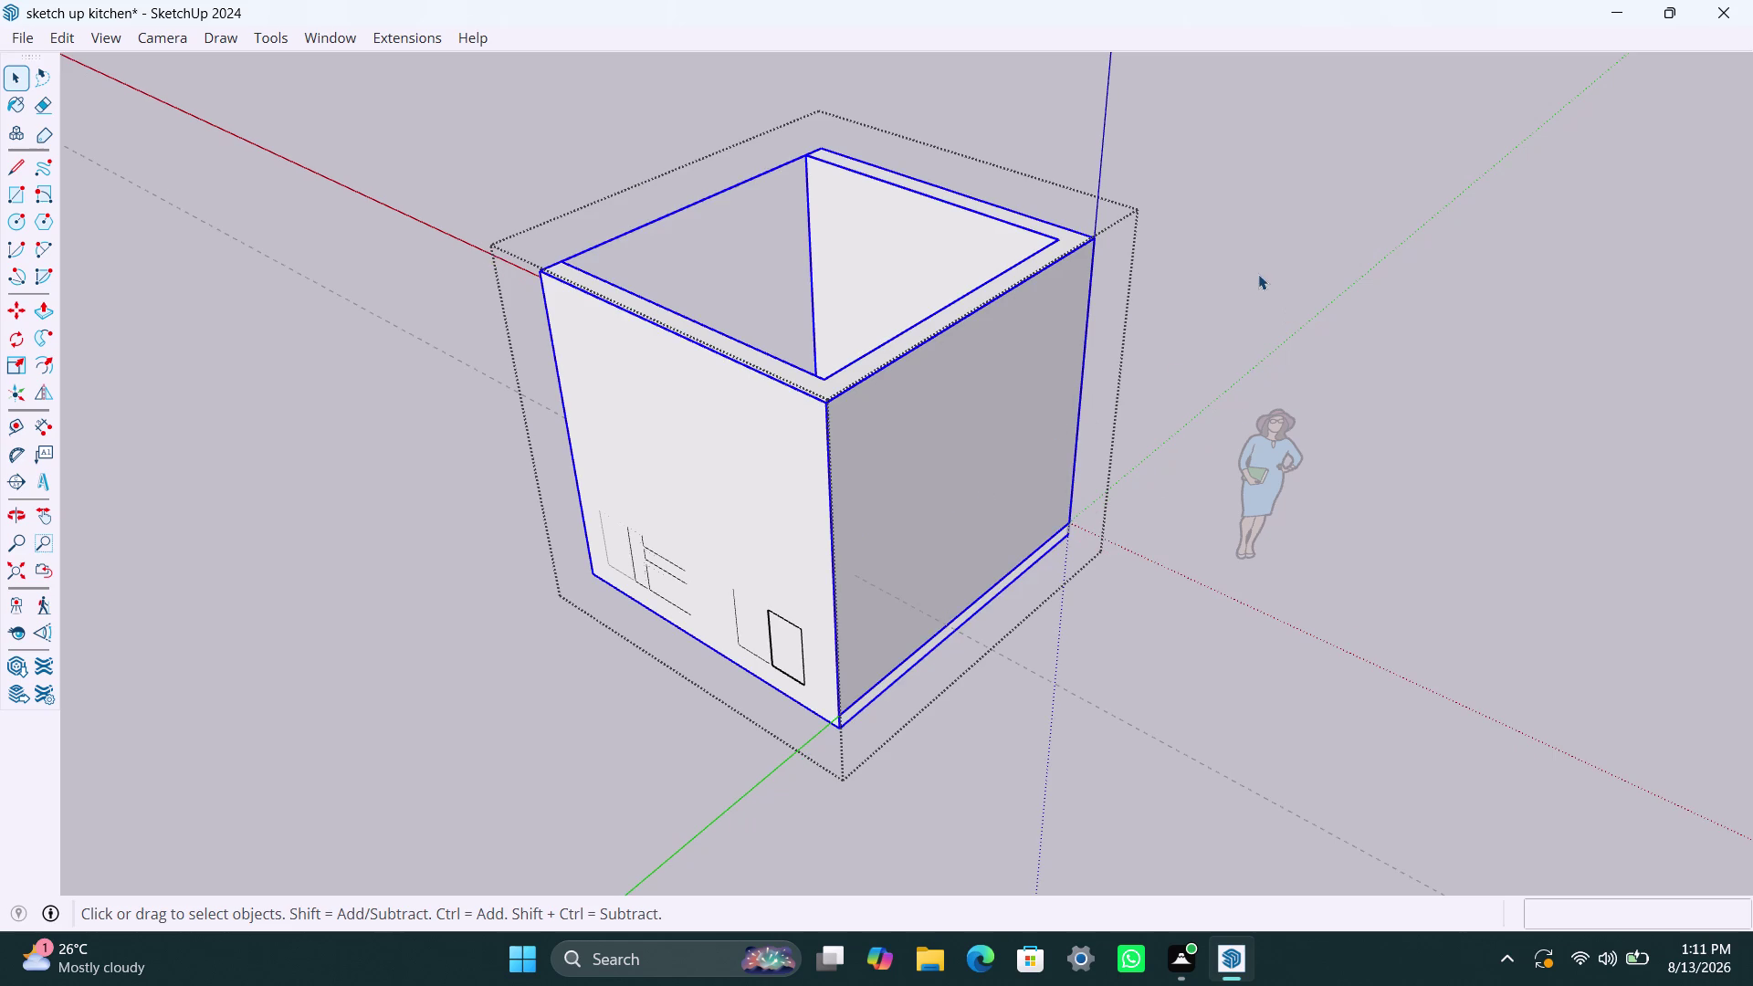
click(973, 441)
key(Delete)
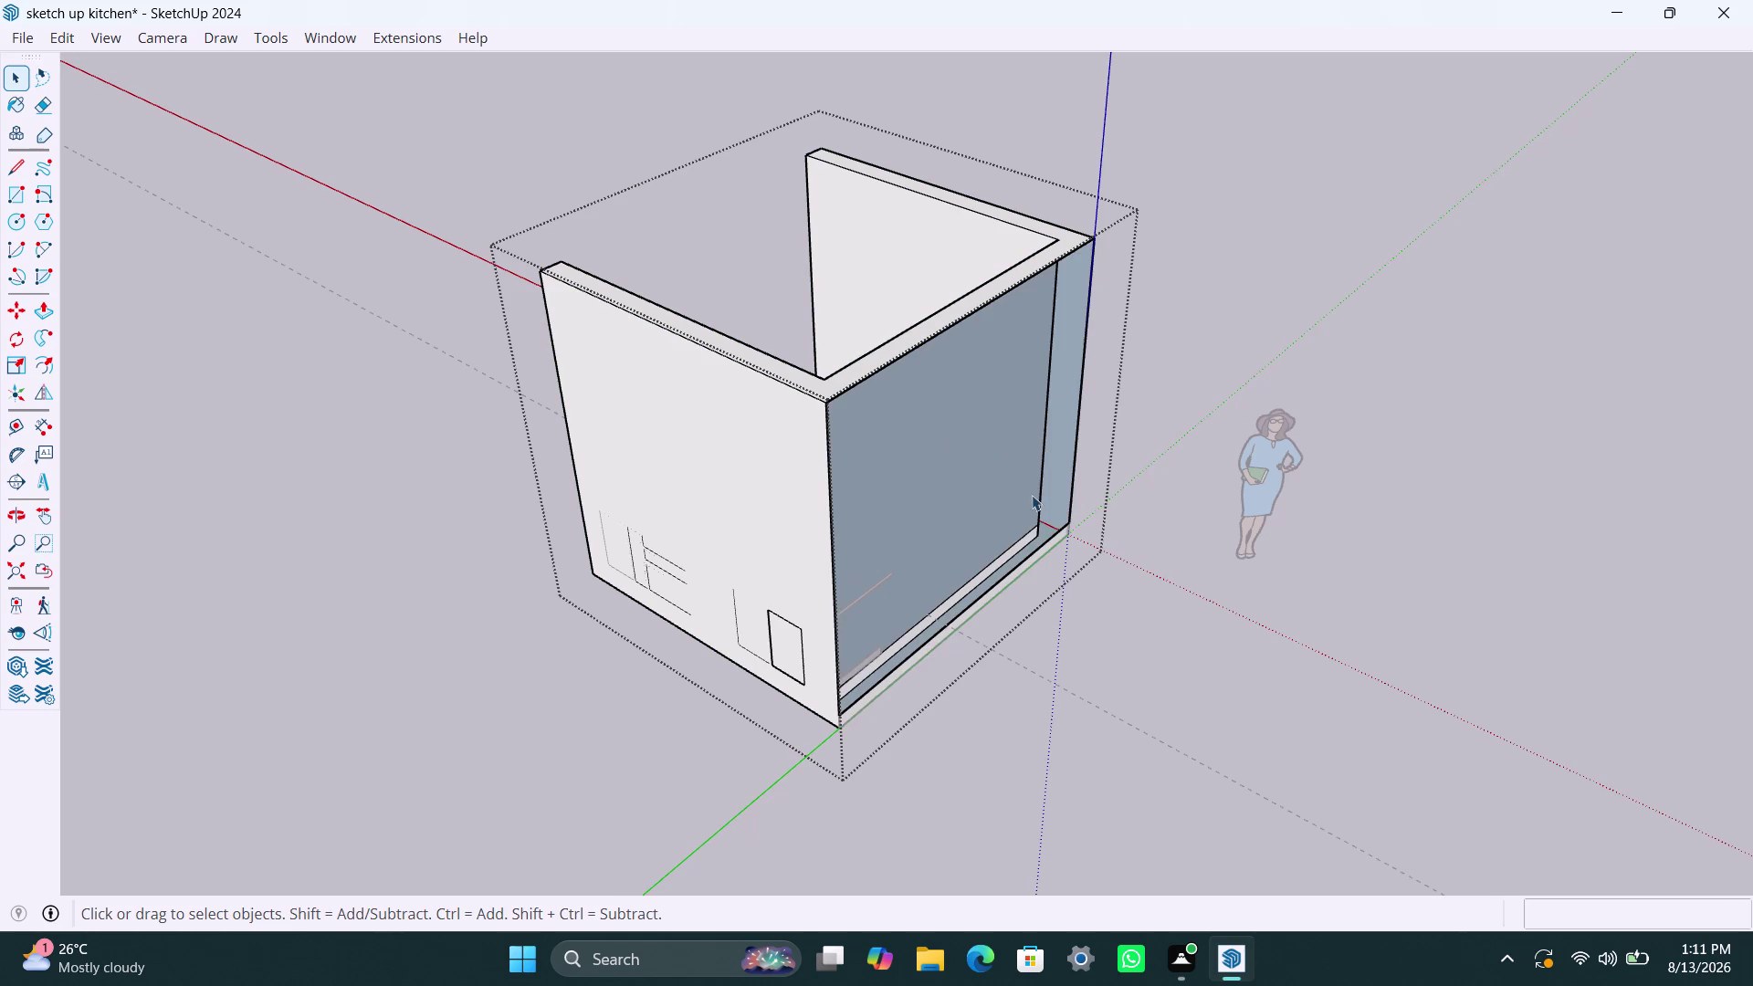
scroll(down, 3)
middle_drag(1027, 510, 545, 543)
scroll(up, 3)
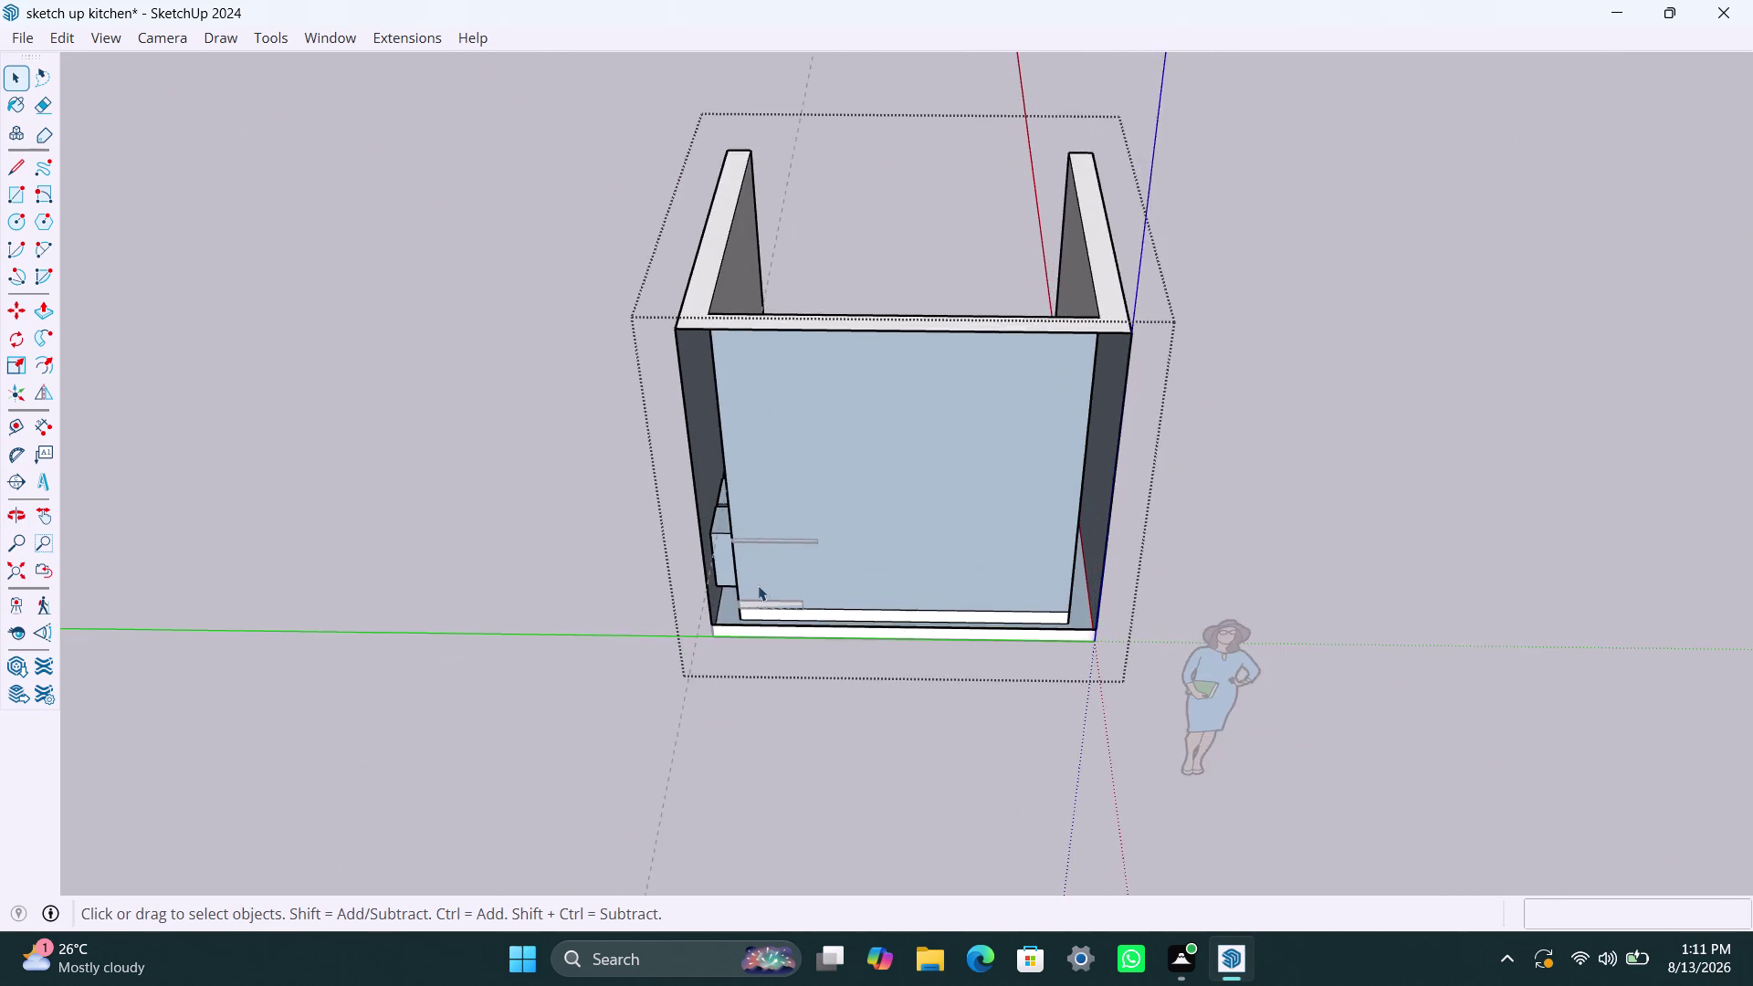
scroll(up, 3)
click(905, 493)
double_click(907, 492)
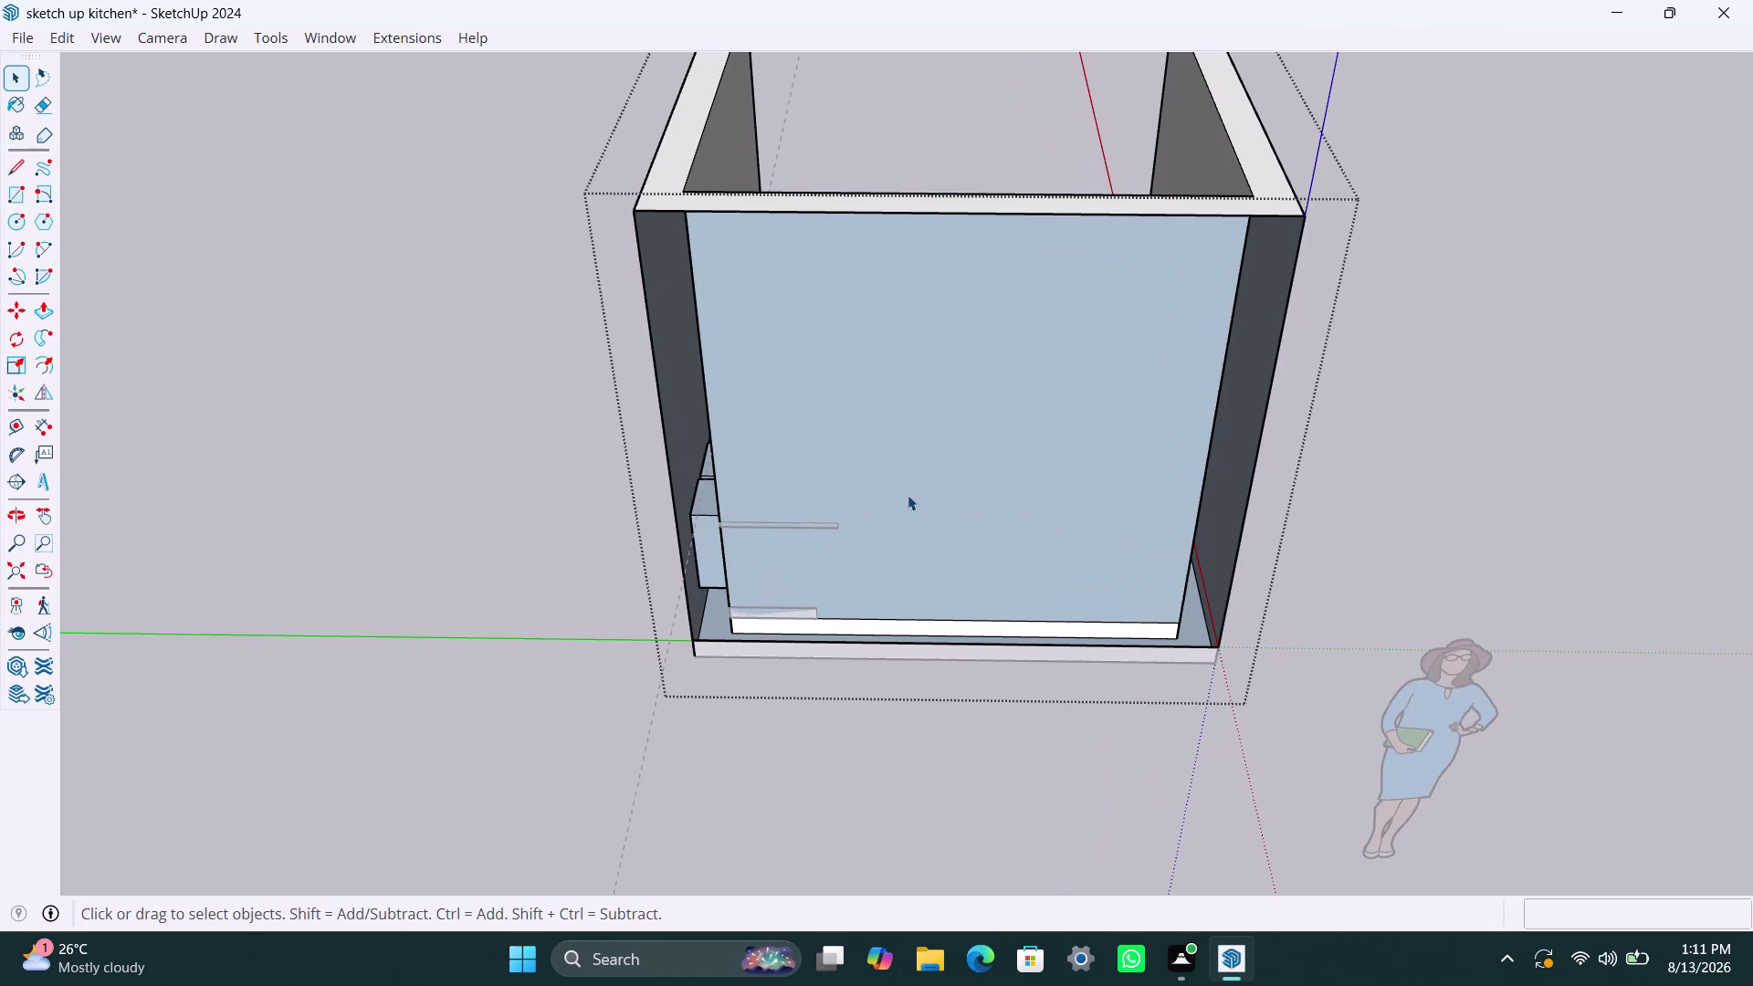
scroll(up, 3)
middle_drag(758, 654, 726, 865)
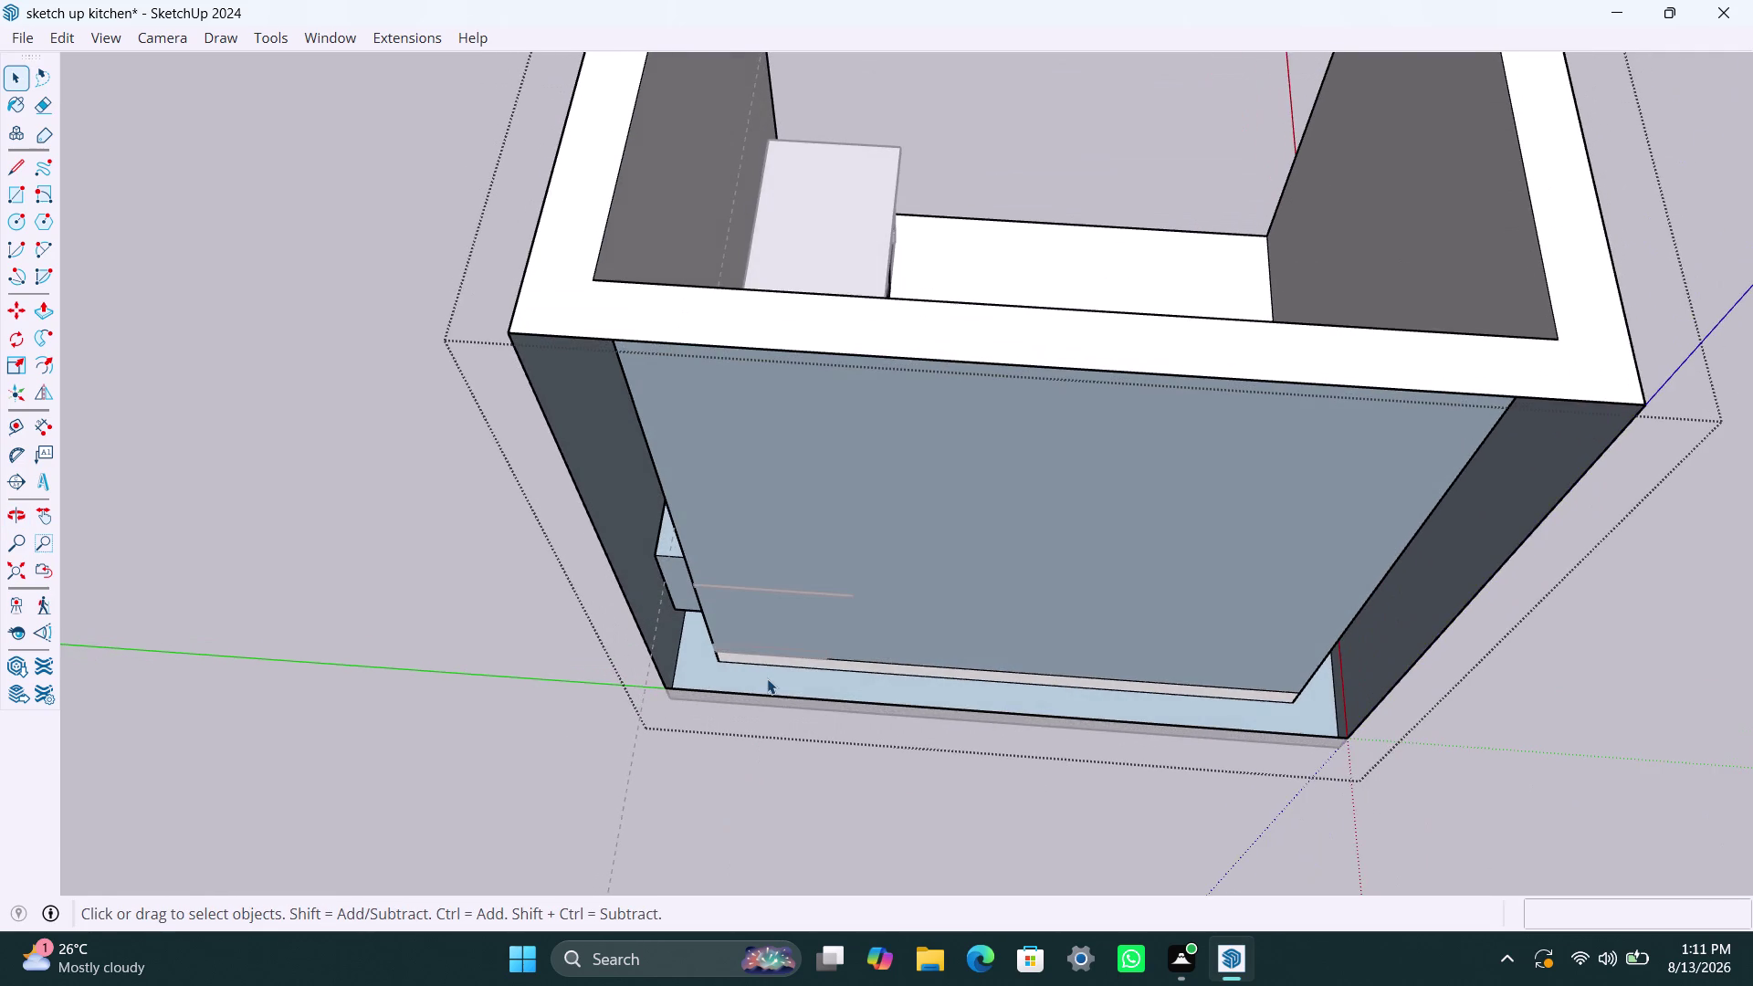
scroll(up, 3)
click(724, 702)
double_click(729, 715)
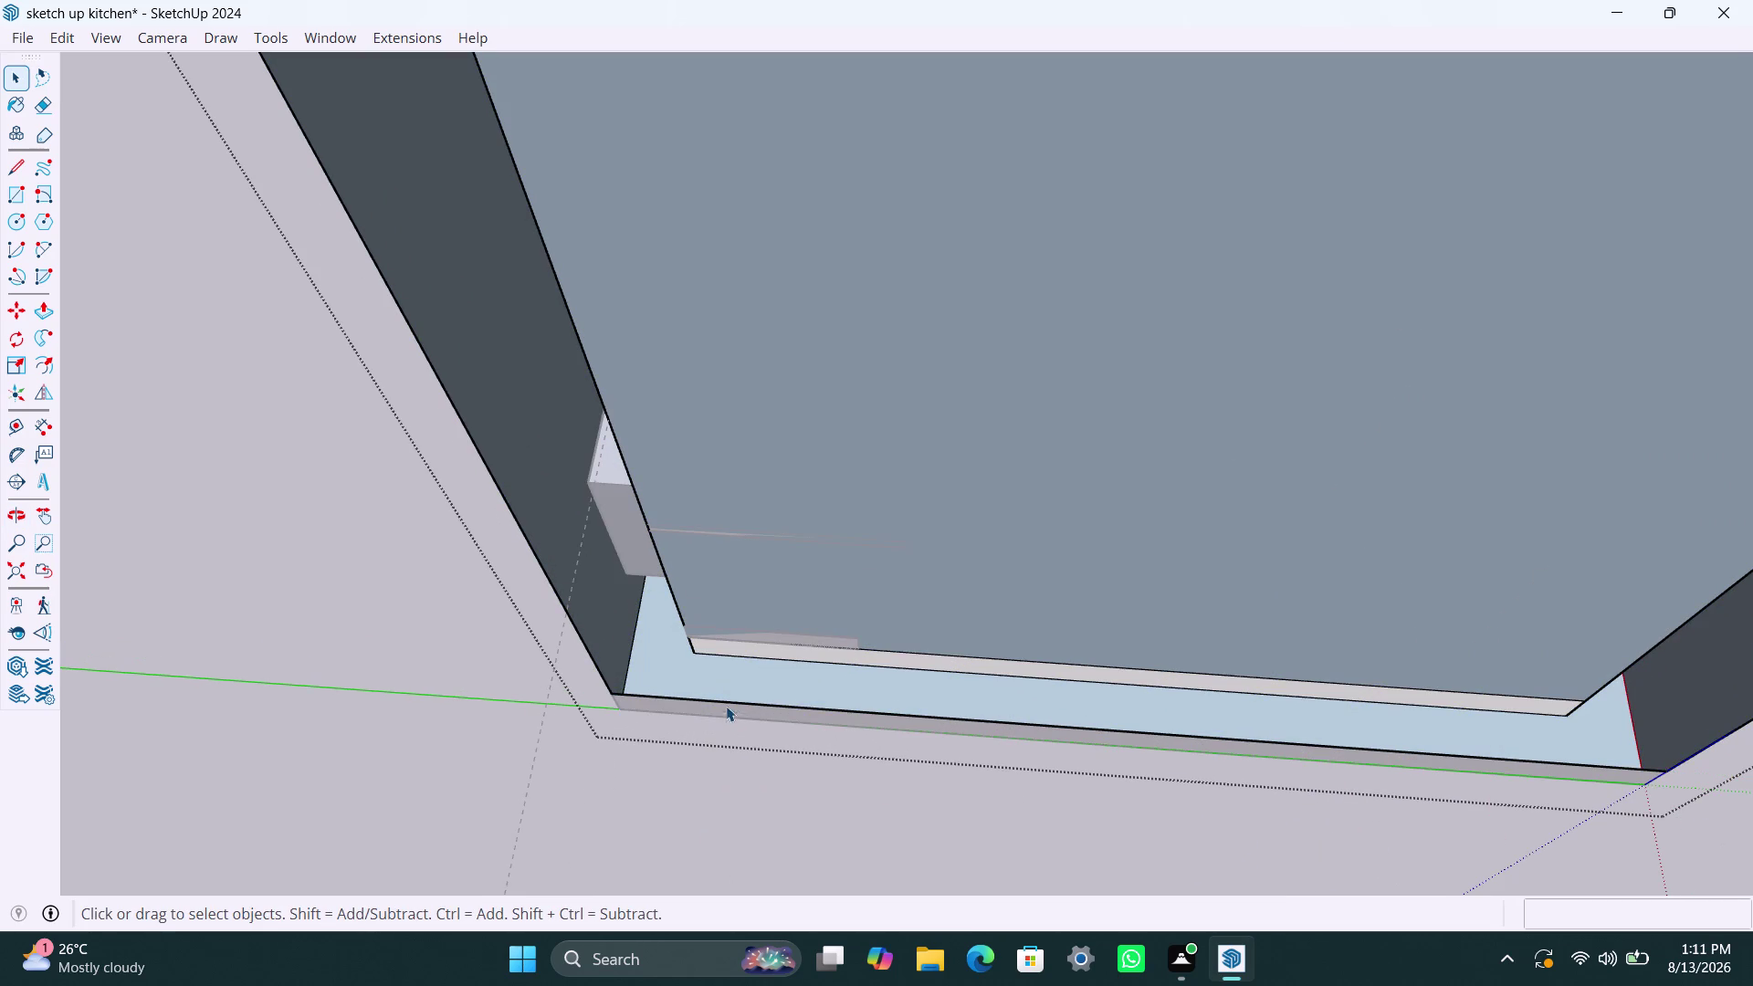
click(612, 690)
scroll(down, 3)
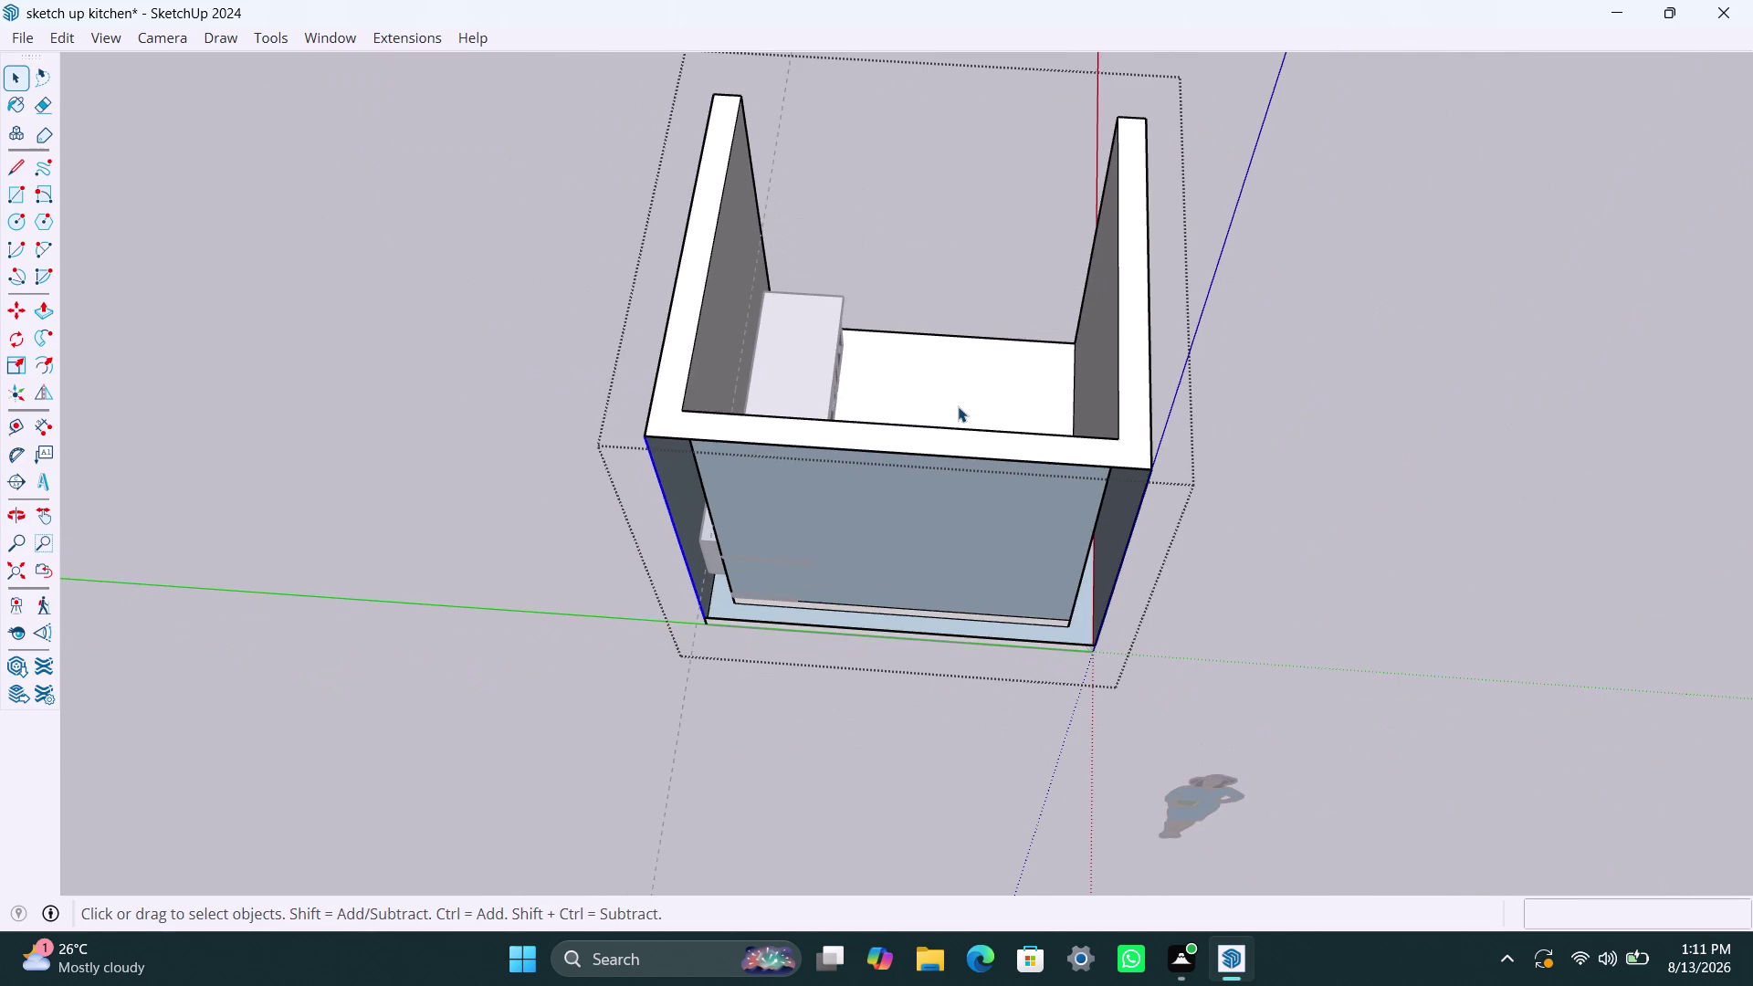
key(ctrl+z)
key(ctrl+z)
key(ctrl+z)
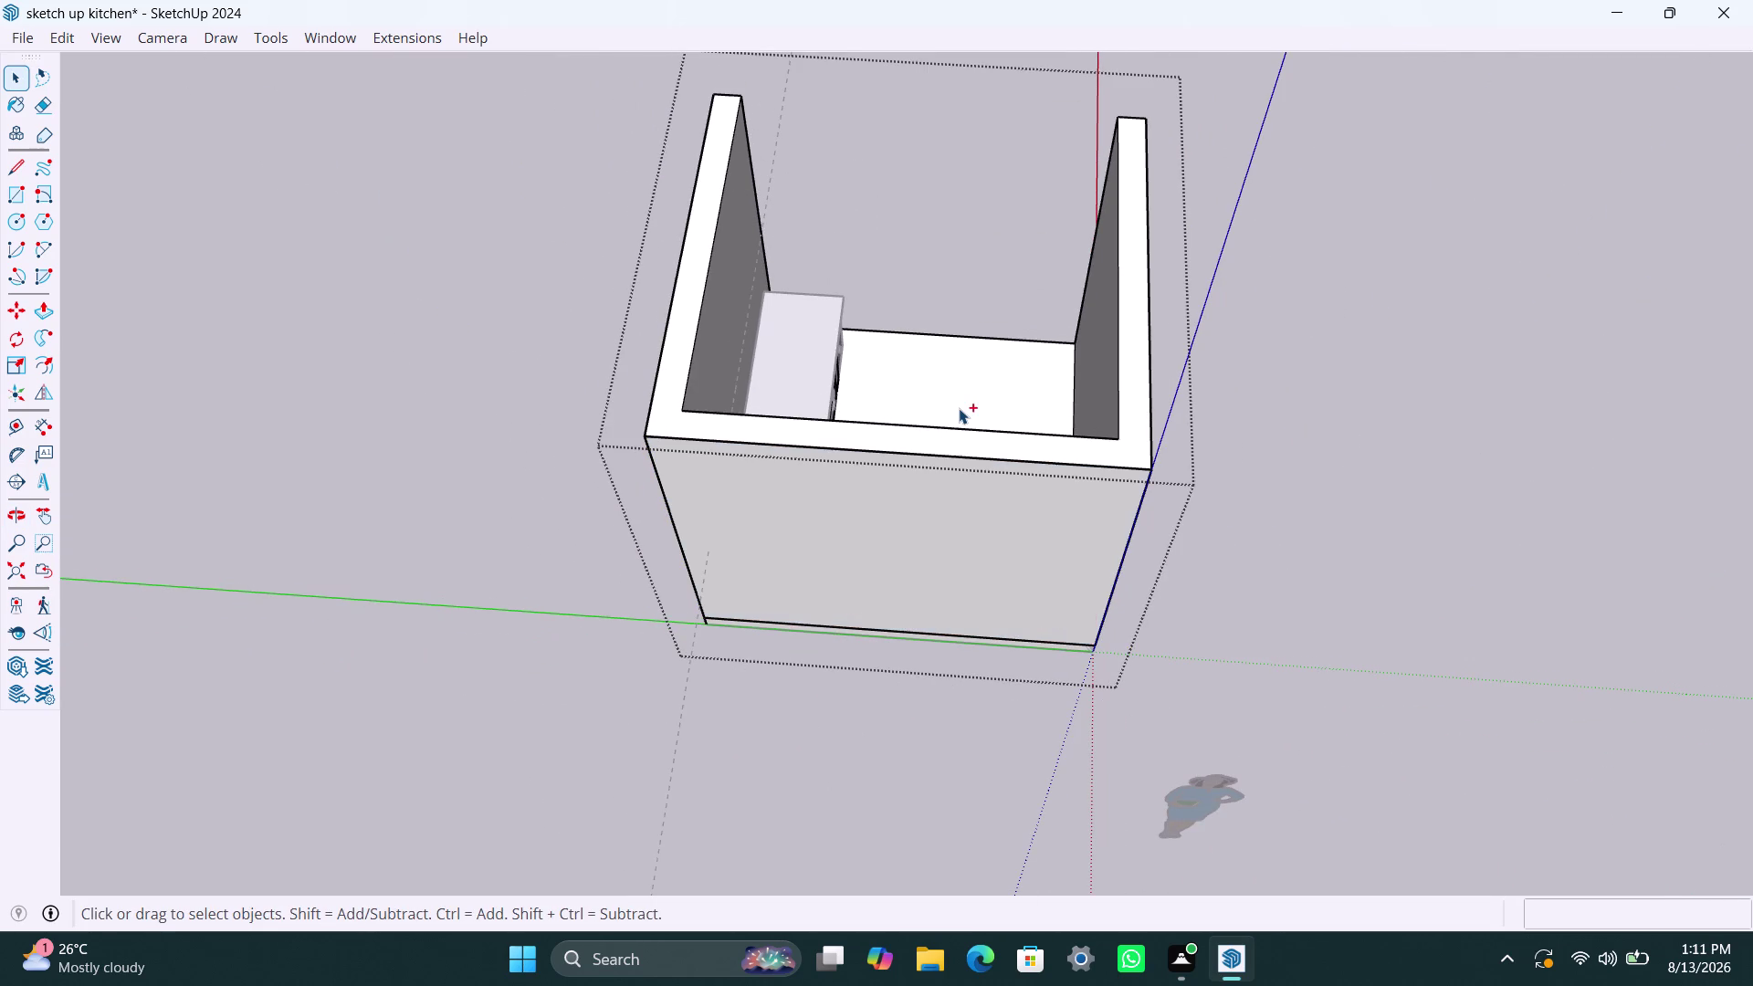
click(1172, 442)
scroll(down, 3)
middle_drag(422, 515, 1234, 528)
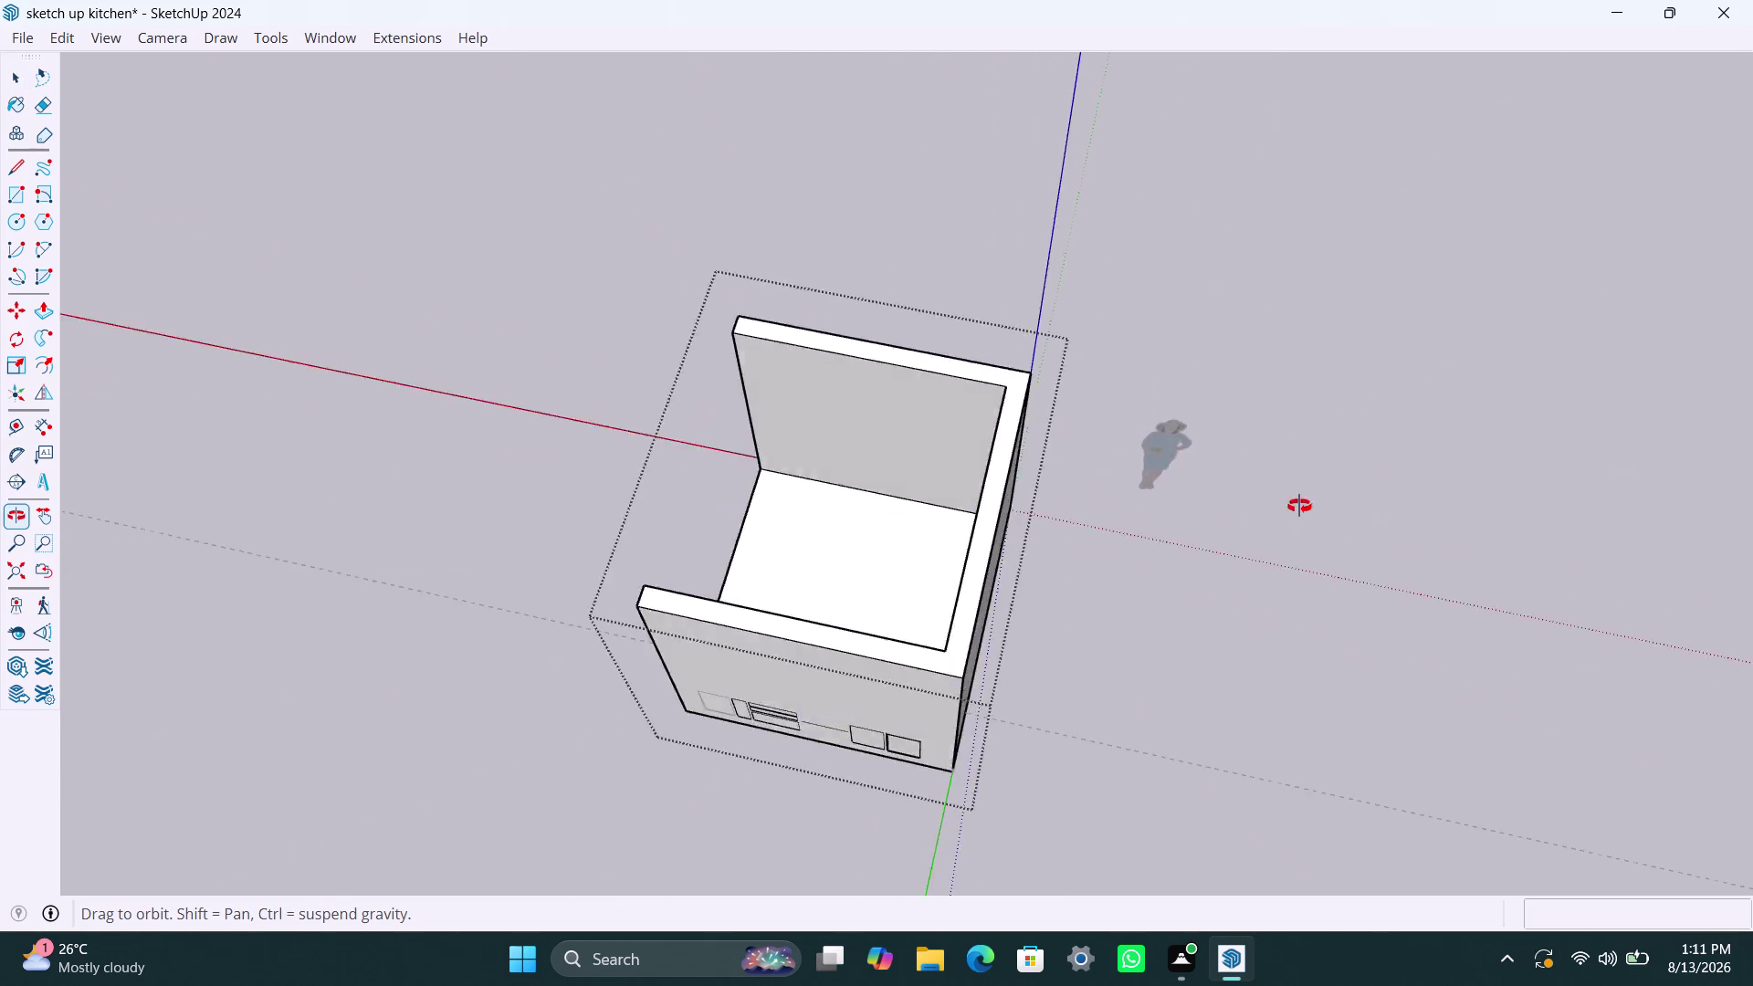
middle_drag(1234, 527, 1715, 418)
click(503, 452)
middle_drag(574, 503, 963, 538)
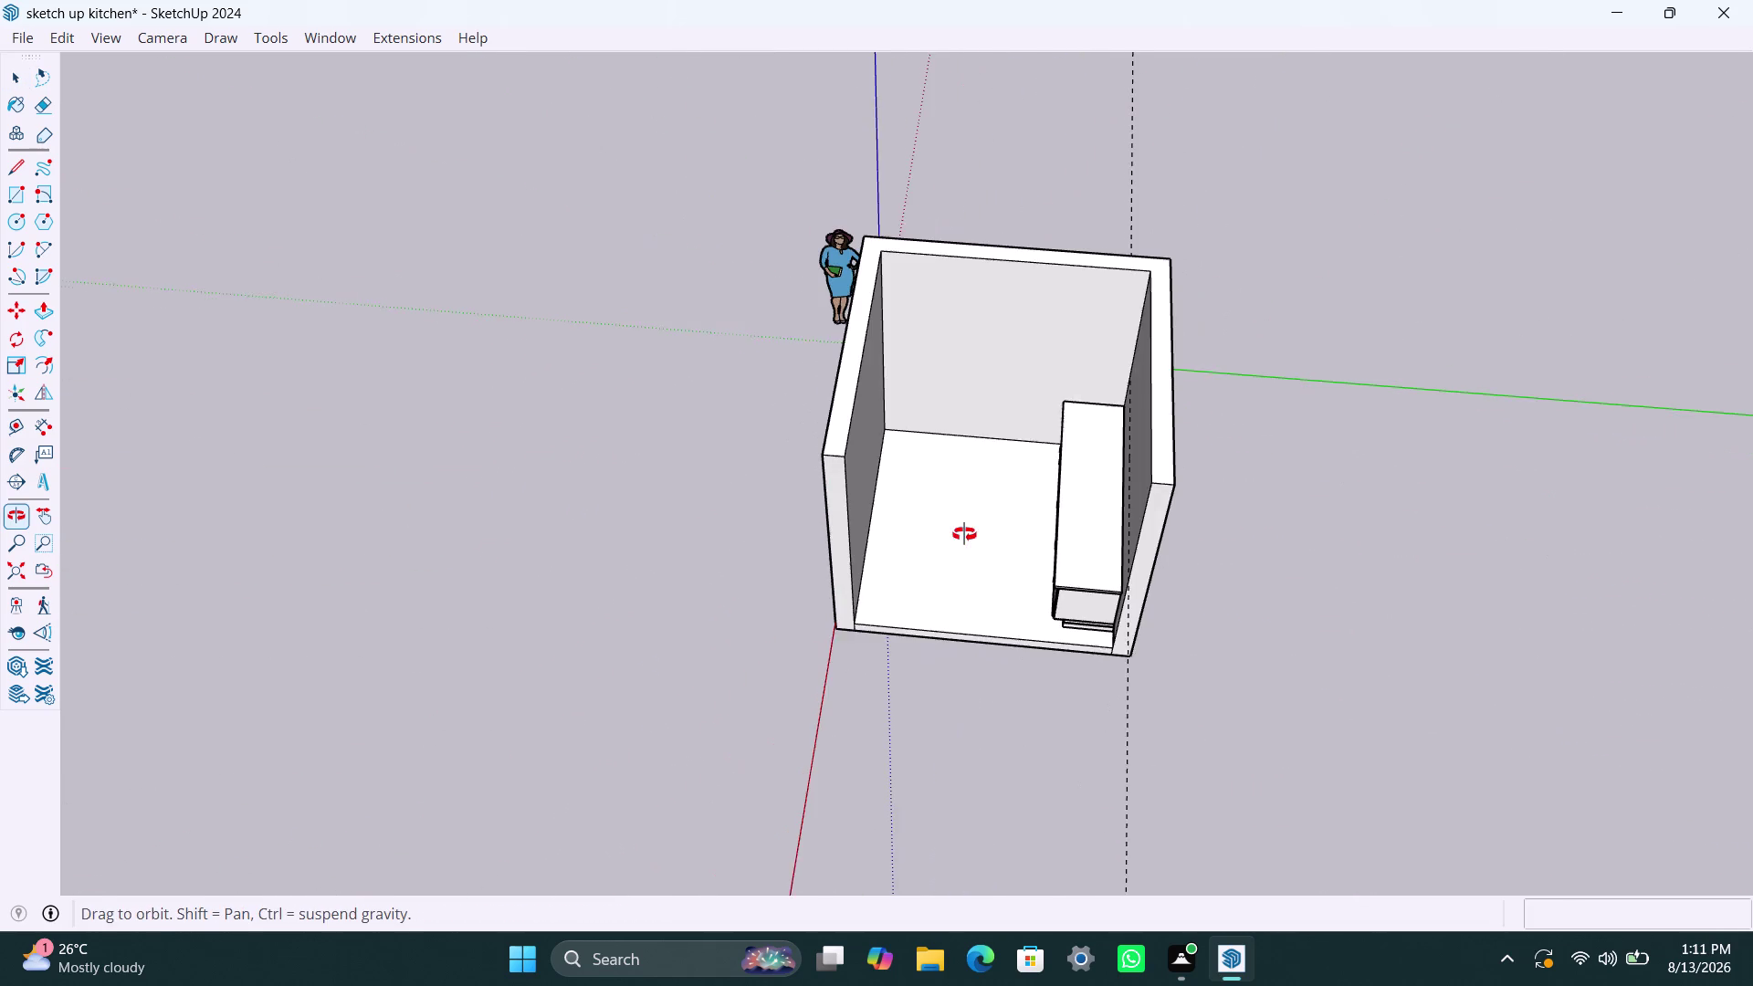
middle_drag(963, 538, 964, 532)
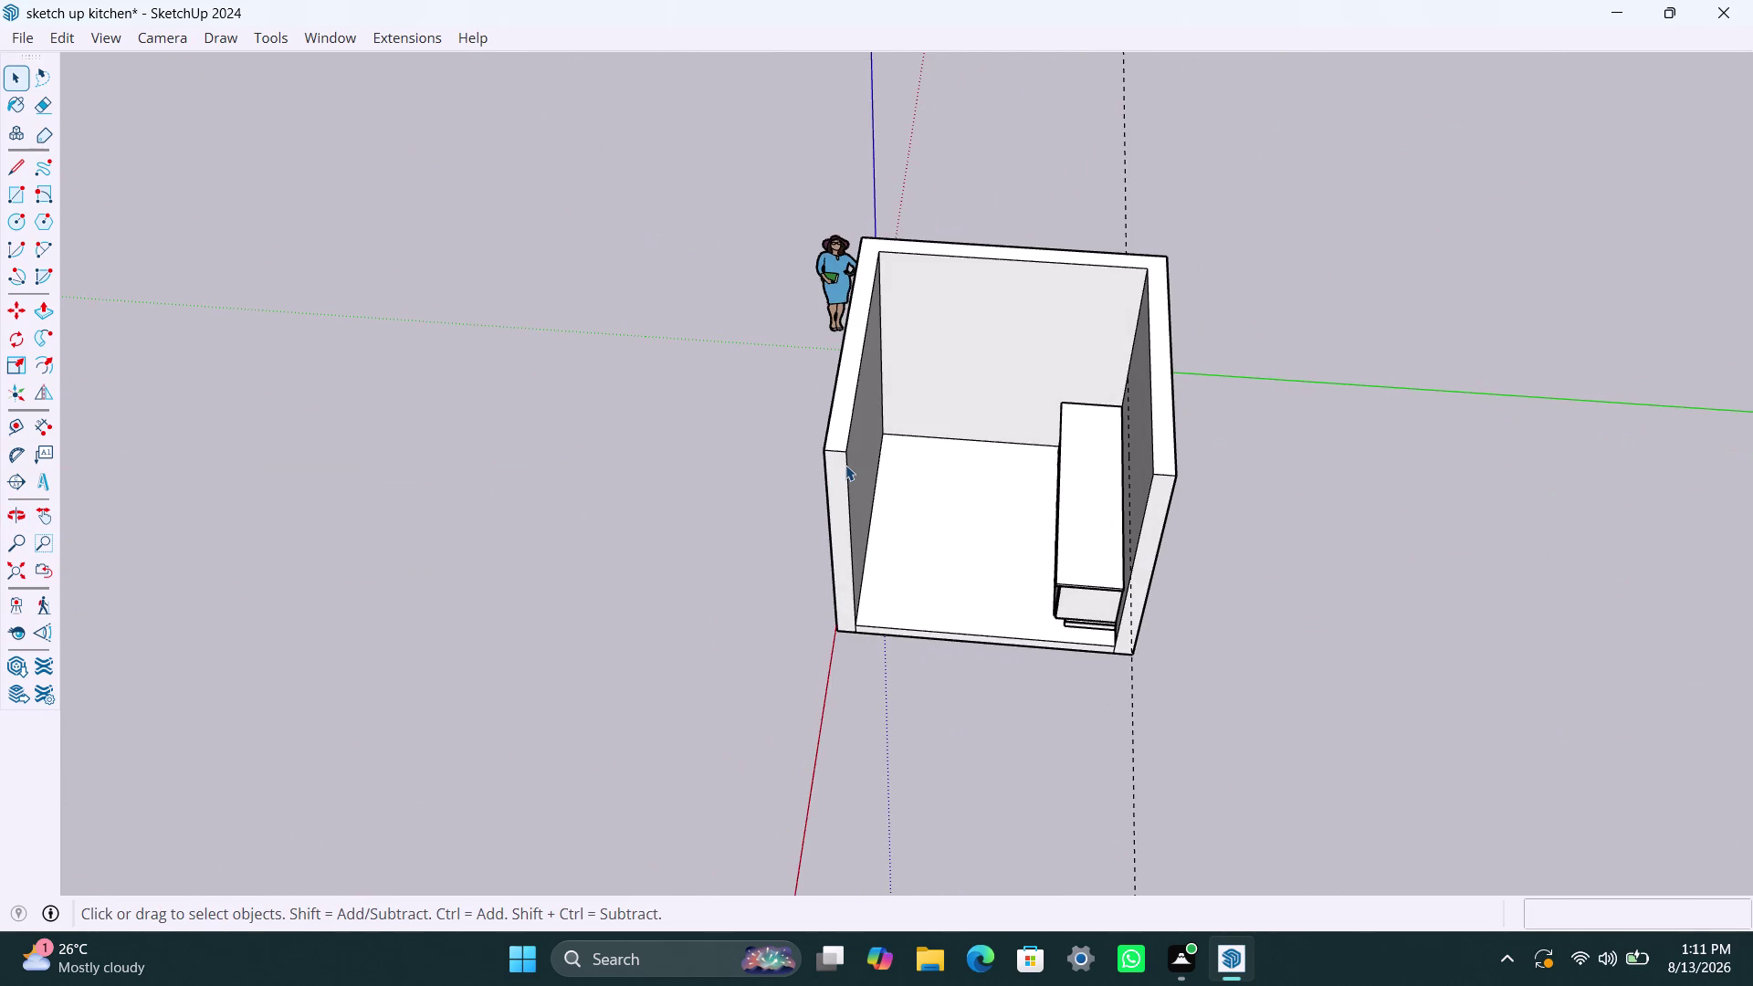